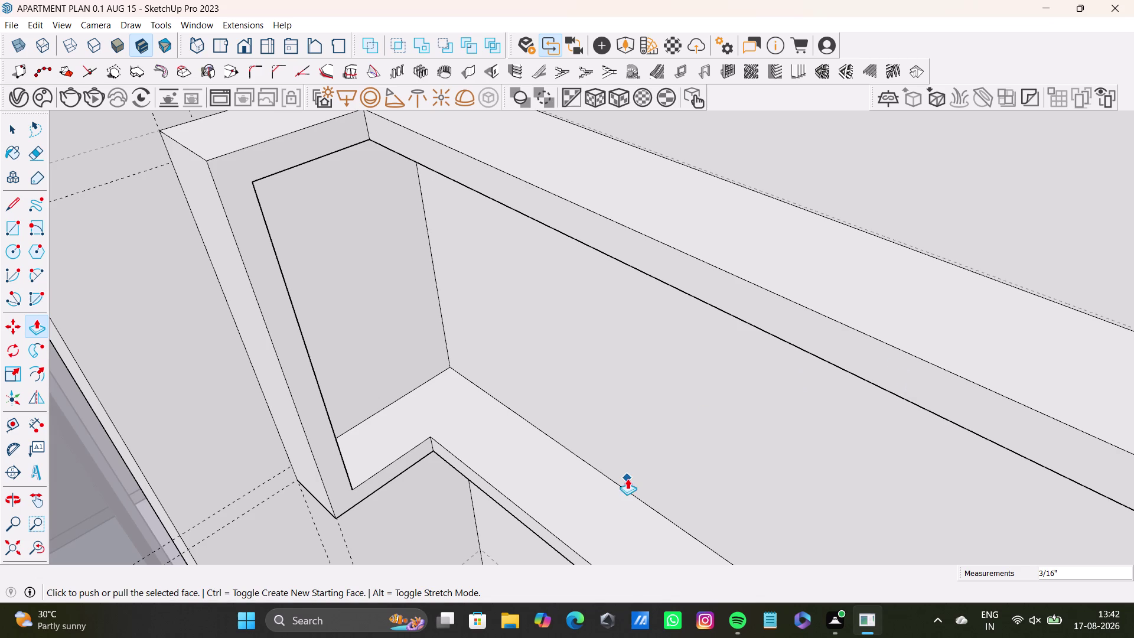
Zoom and orbit around the niche to view it from outside and among surrounding rooms.
scroll(down, 3)
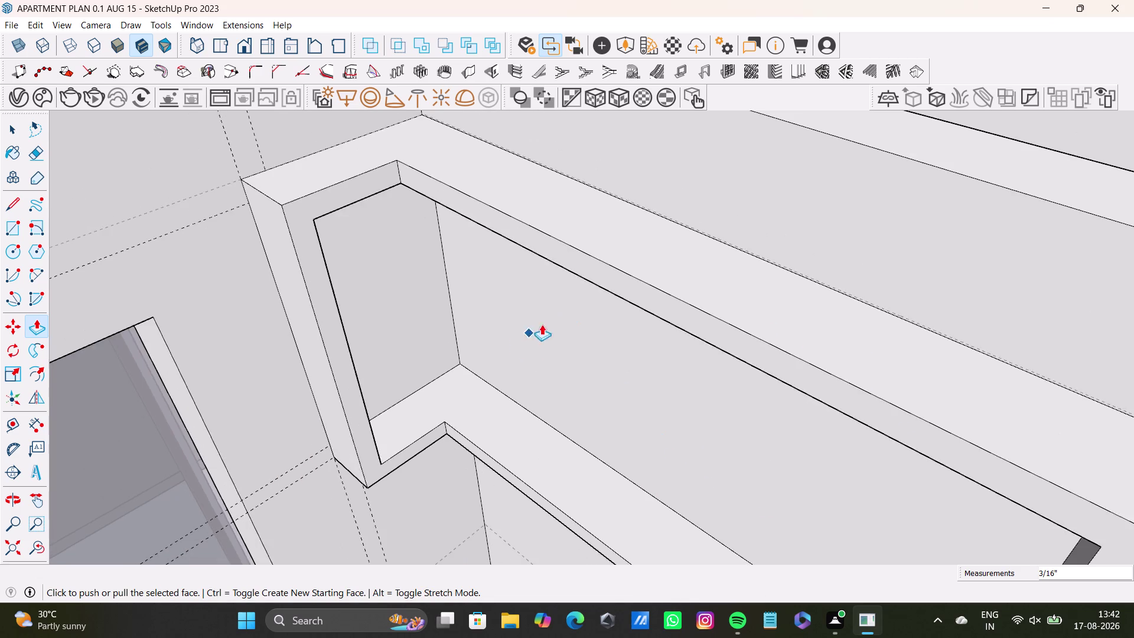
scroll(down, 3)
scroll(down, 3)
scroll(down, 3)
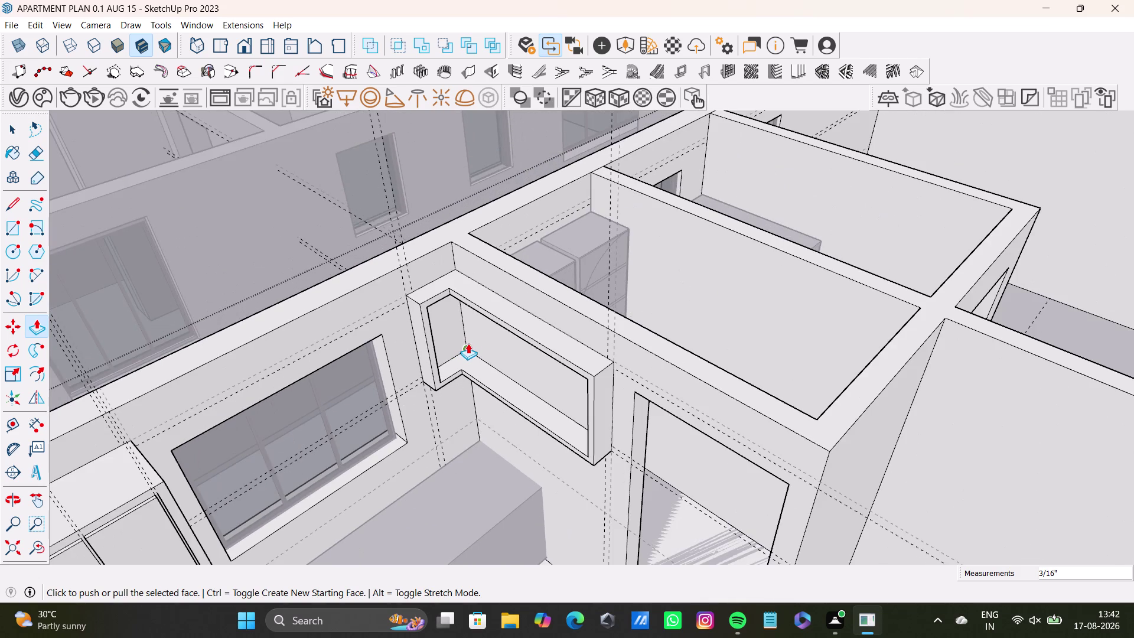
scroll(down, 3)
scroll(up, 3)
scroll(up, 3)
scroll(up, 3)
scroll(up, 3)
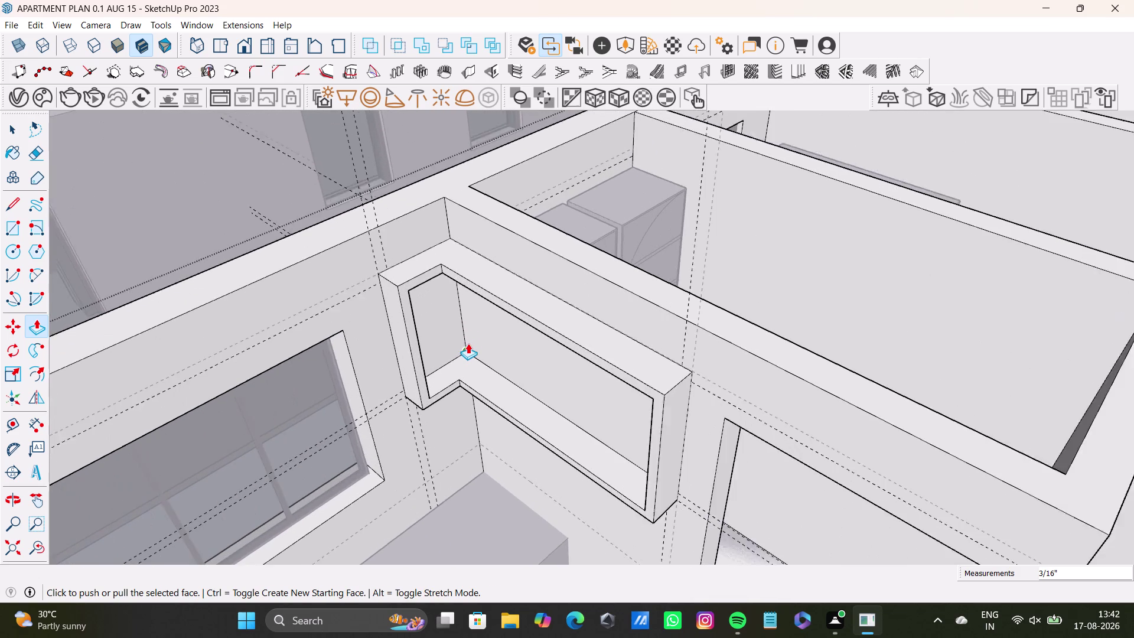
scroll(up, 3)
scroll(up, 3)
scroll(up, 3)
scroll(up, 3)
scroll(up, 3)
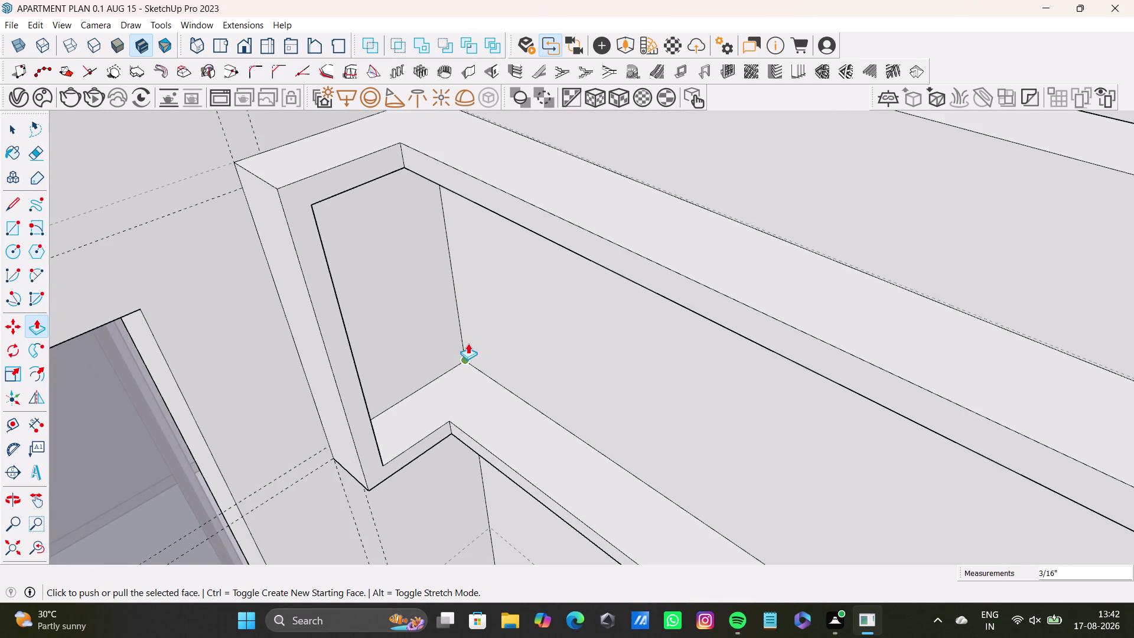
scroll(up, 3)
scroll(up, 3)
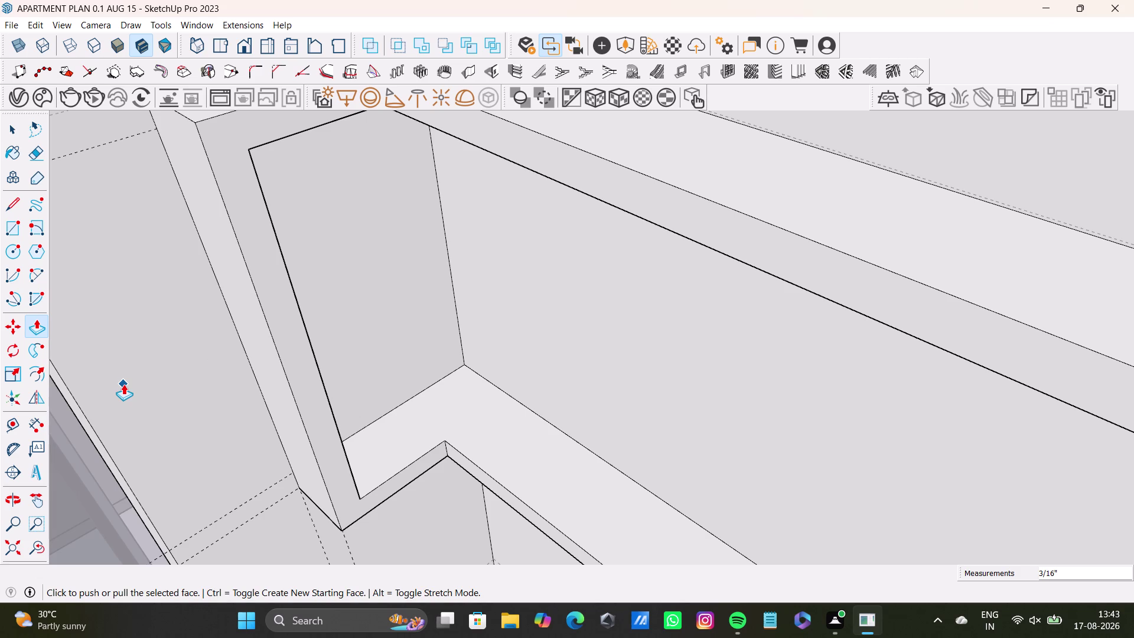
key(space)
scroll(down, 3)
middle_drag(489, 418, 560, 388)
middle_drag(559, 386, 404, 451)
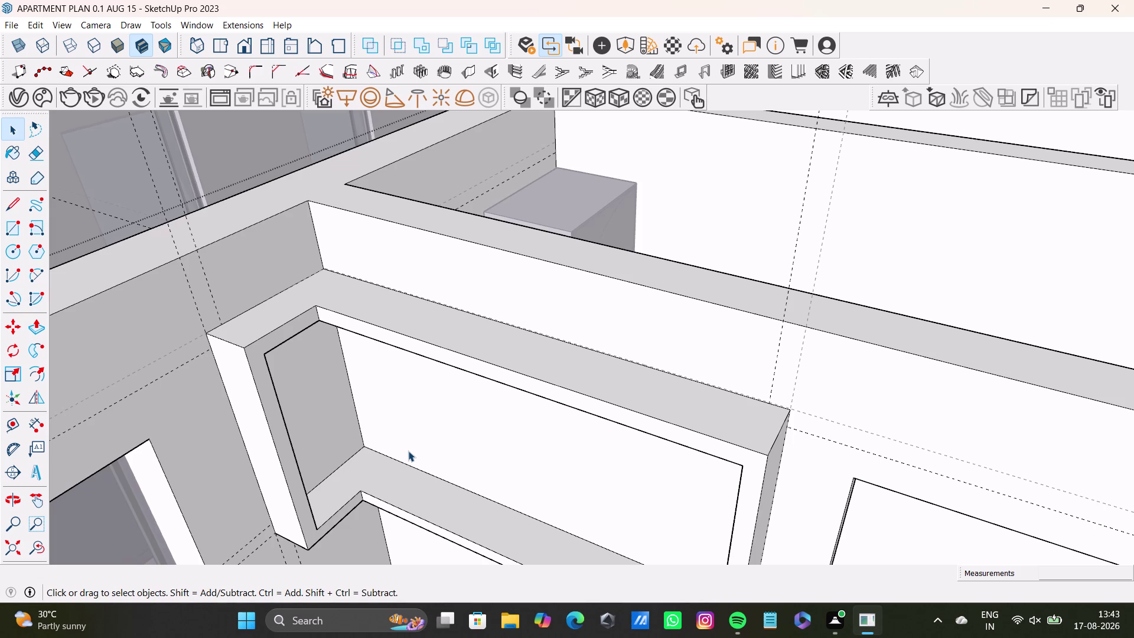
key(space)
scroll(down, 3)
middle_drag(344, 438, 294, 433)
scroll(down, 3)
key(space)
scroll(down, 3)
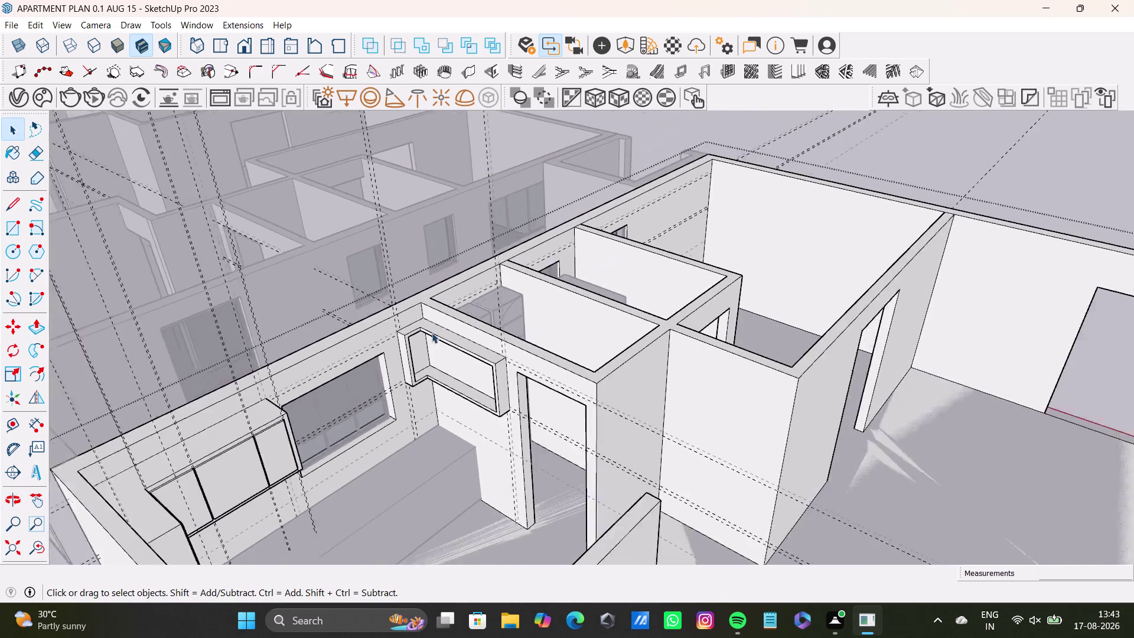
scroll(down, 3)
click(822, 180)
scroll(up, 3)
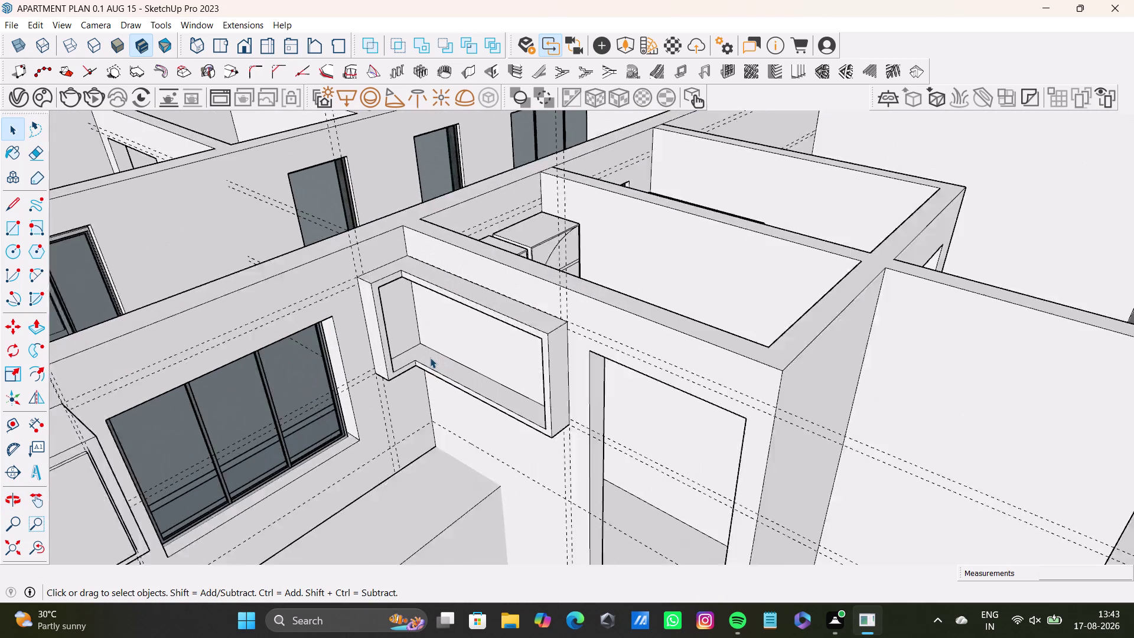
scroll(up, 3)
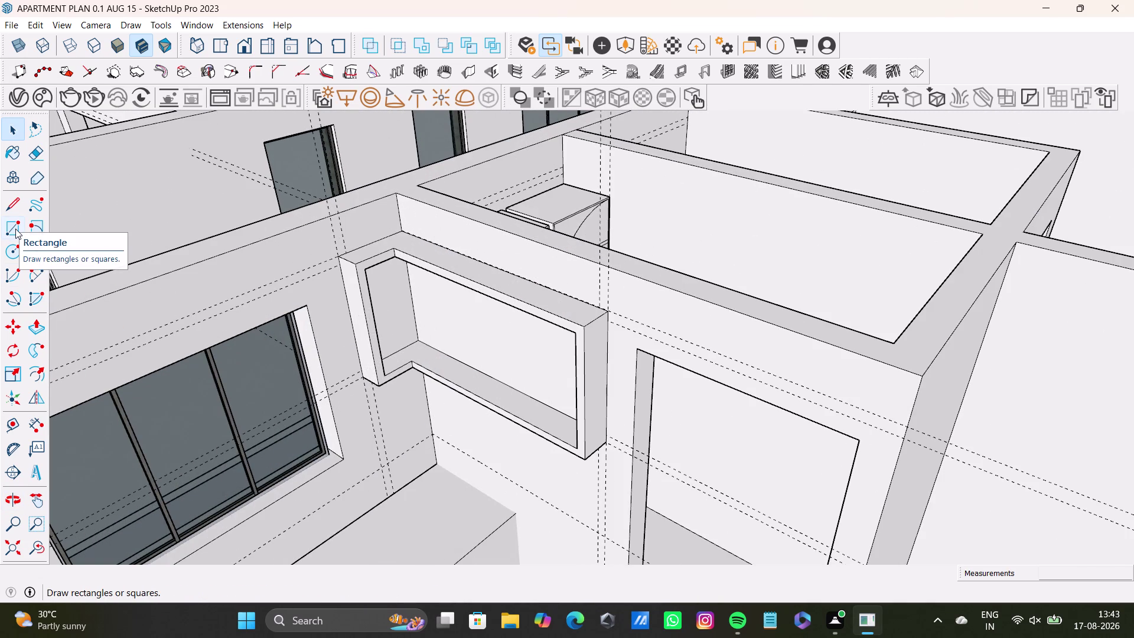
Draw a rectangle over the niche's inner side face, corner to corner.
click(15, 228)
scroll(up, 3)
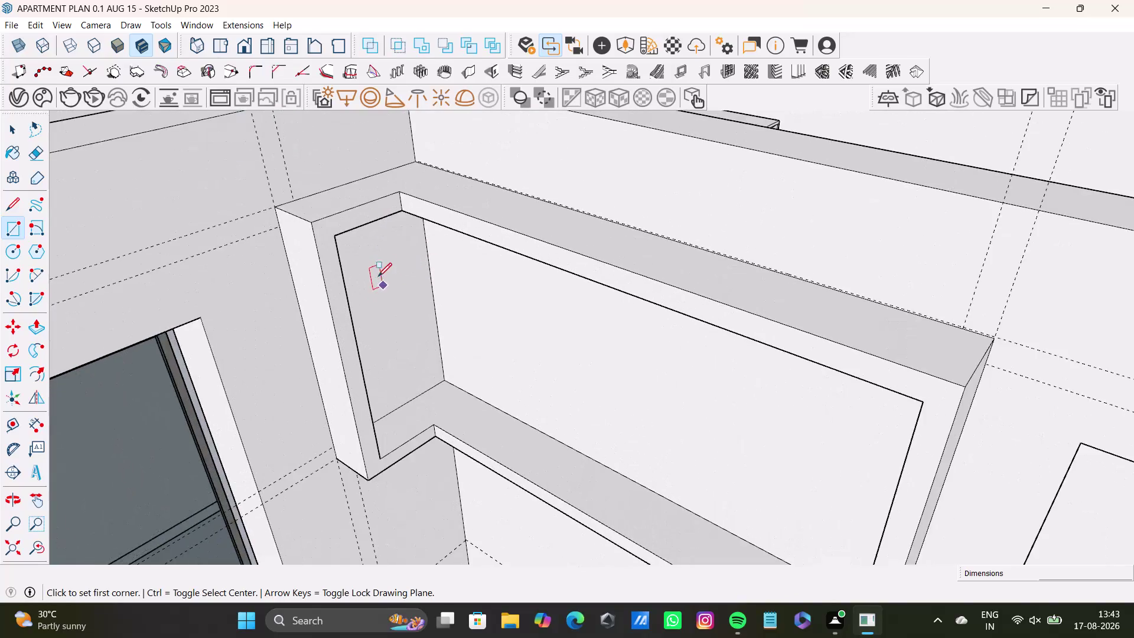
scroll(up, 3)
click(330, 231)
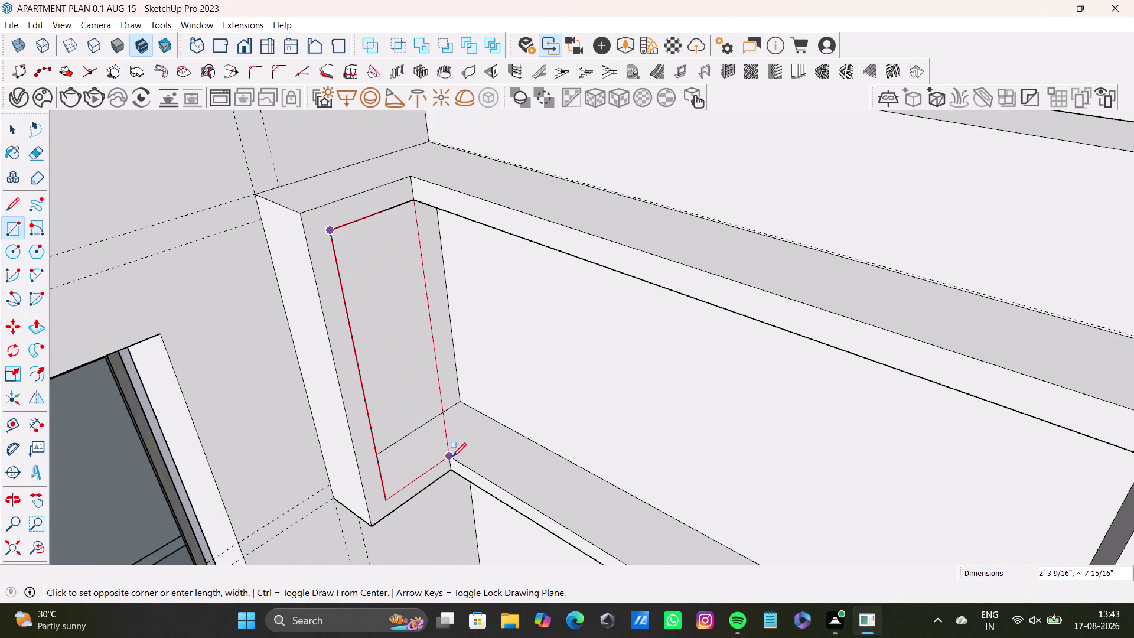
click(453, 457)
Draw a rectangle across the niche's back face to its bottom corner.
middle_drag(450, 474, 511, 489)
middle_drag(535, 448, 382, 421)
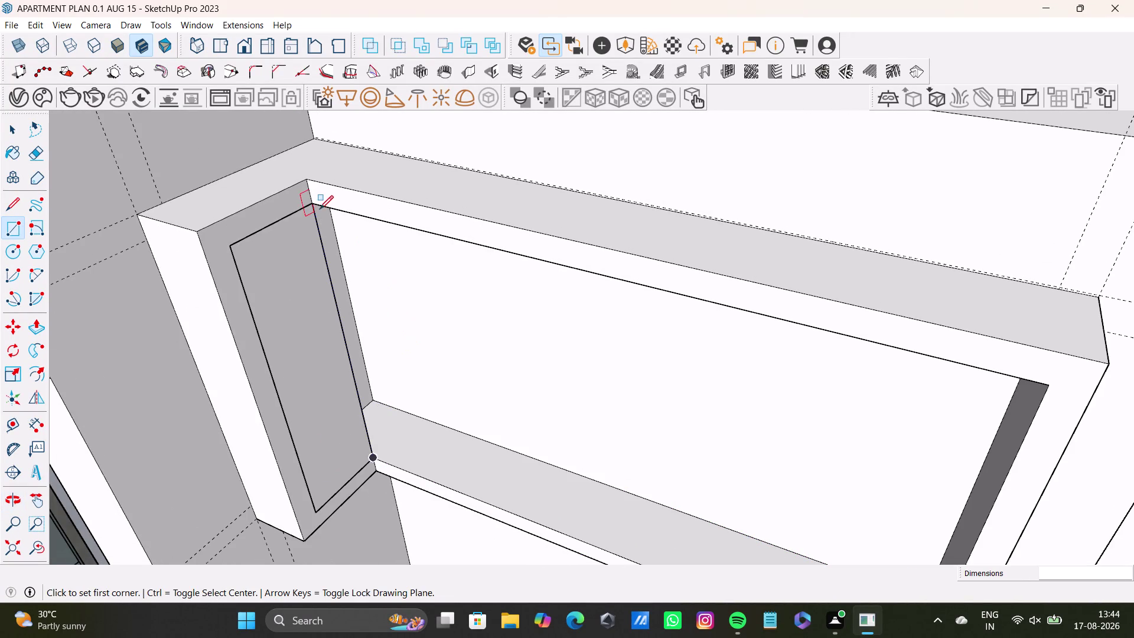
drag(312, 206, 322, 216)
scroll(down, 3)
middle_drag(718, 491, 629, 395)
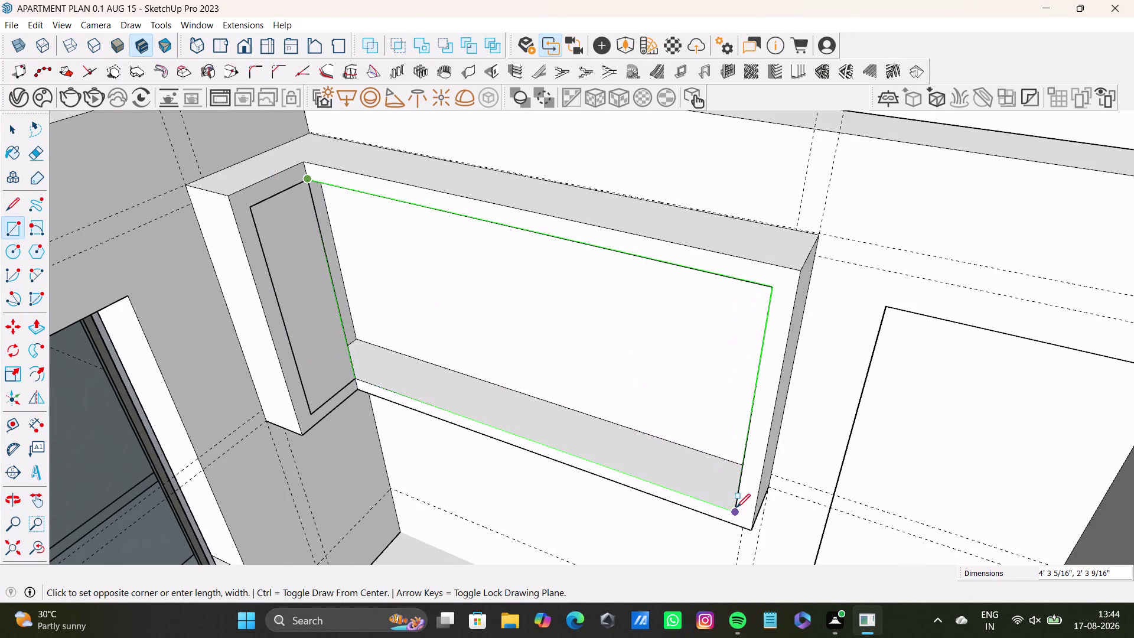
click(736, 507)
key(space)
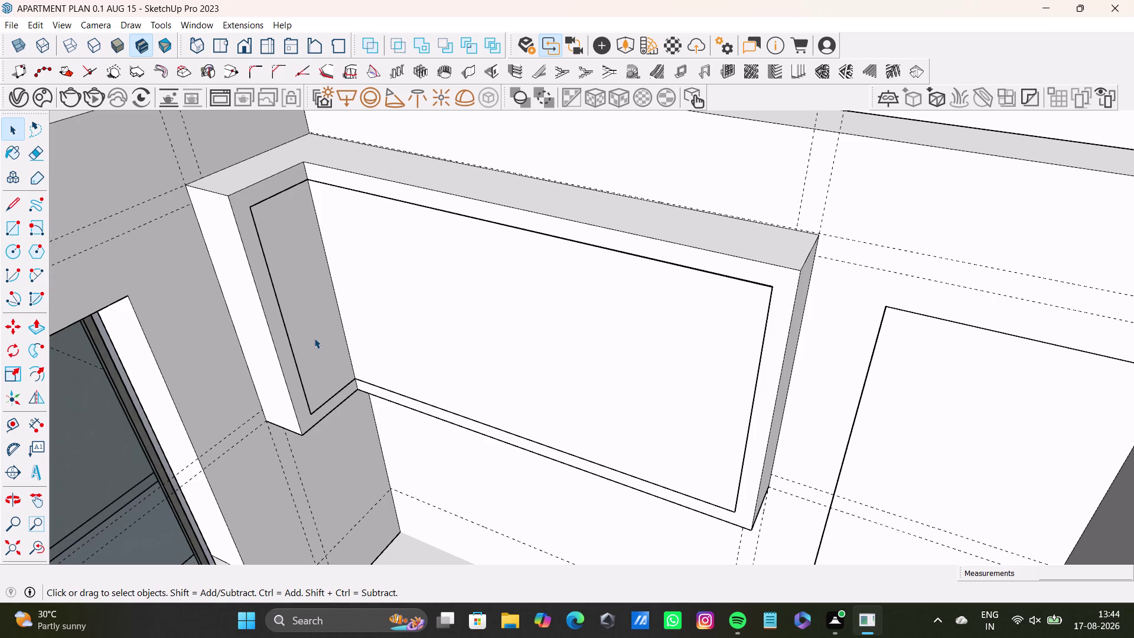
key(space)
scroll(up, 3)
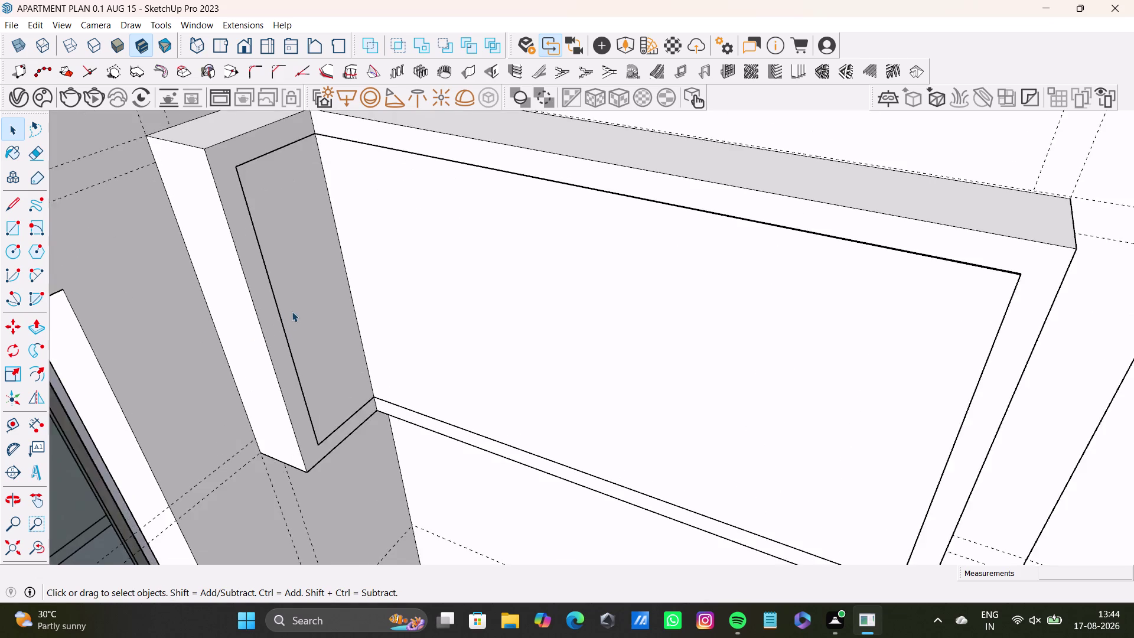
scroll(up, 3)
click(444, 461)
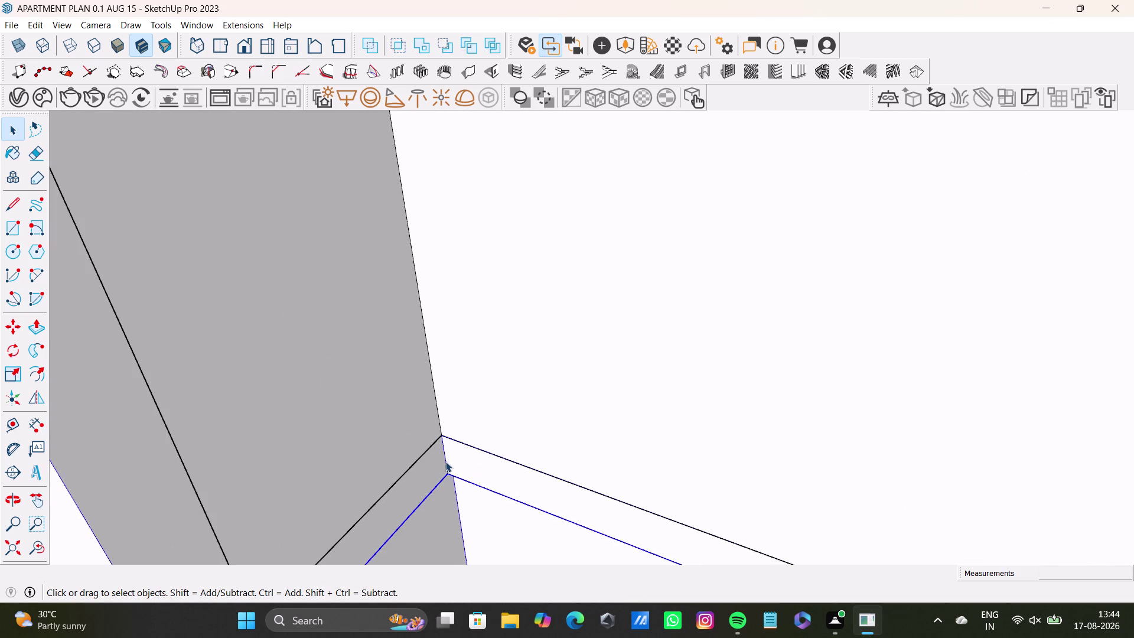
click(447, 463)
scroll(down, 3)
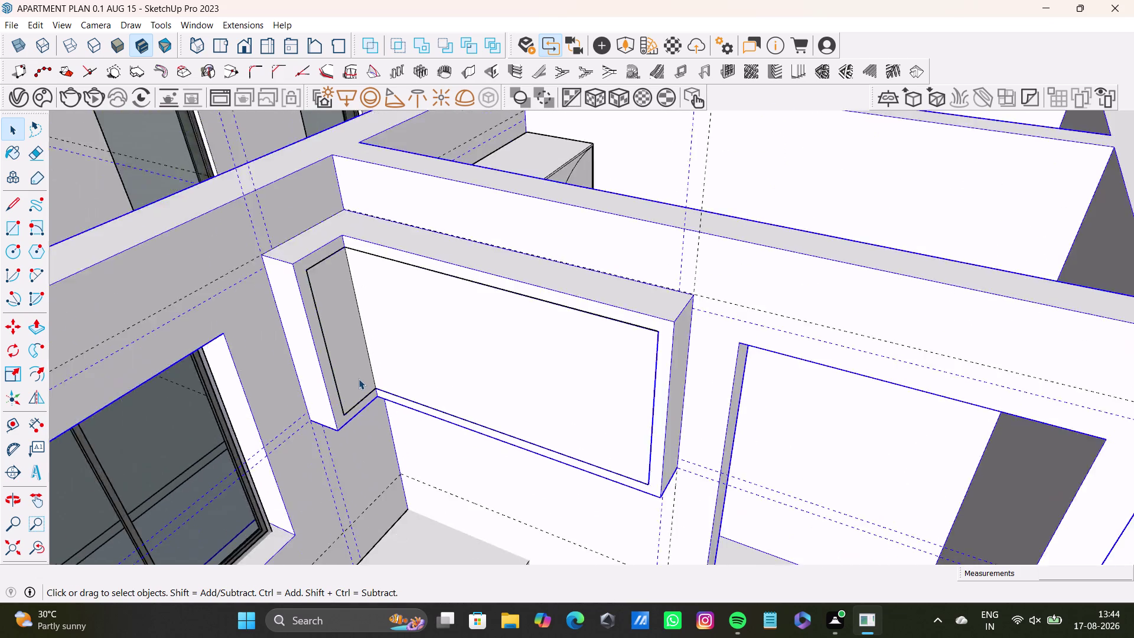
scroll(down, 3)
scroll(up, 3)
scroll(down, 3)
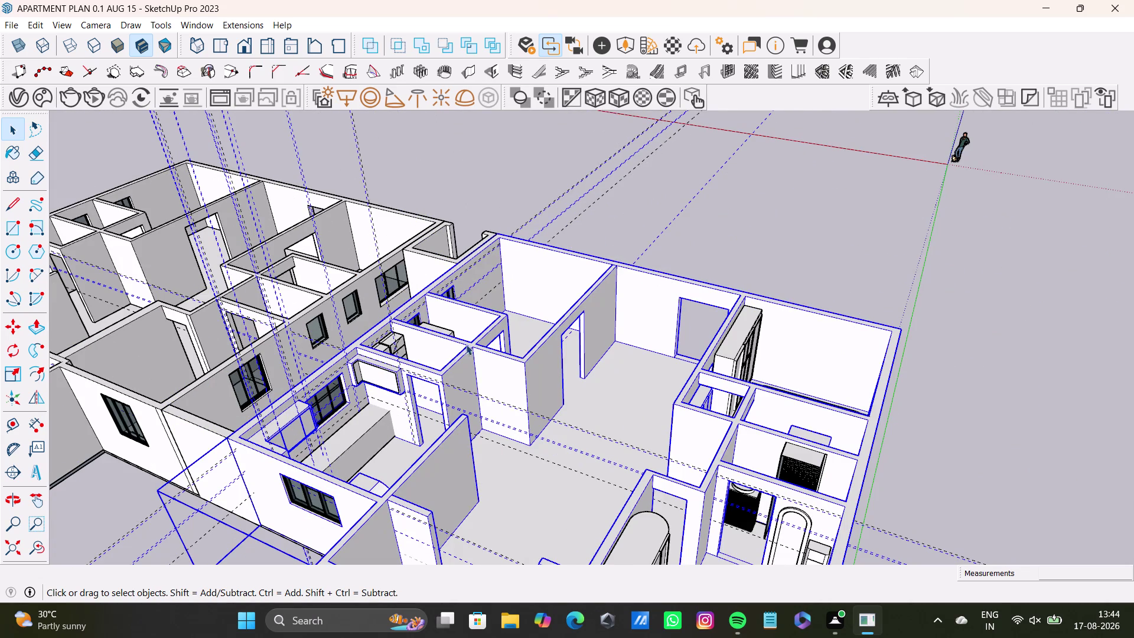
scroll(up, 3)
key(space)
click(871, 151)
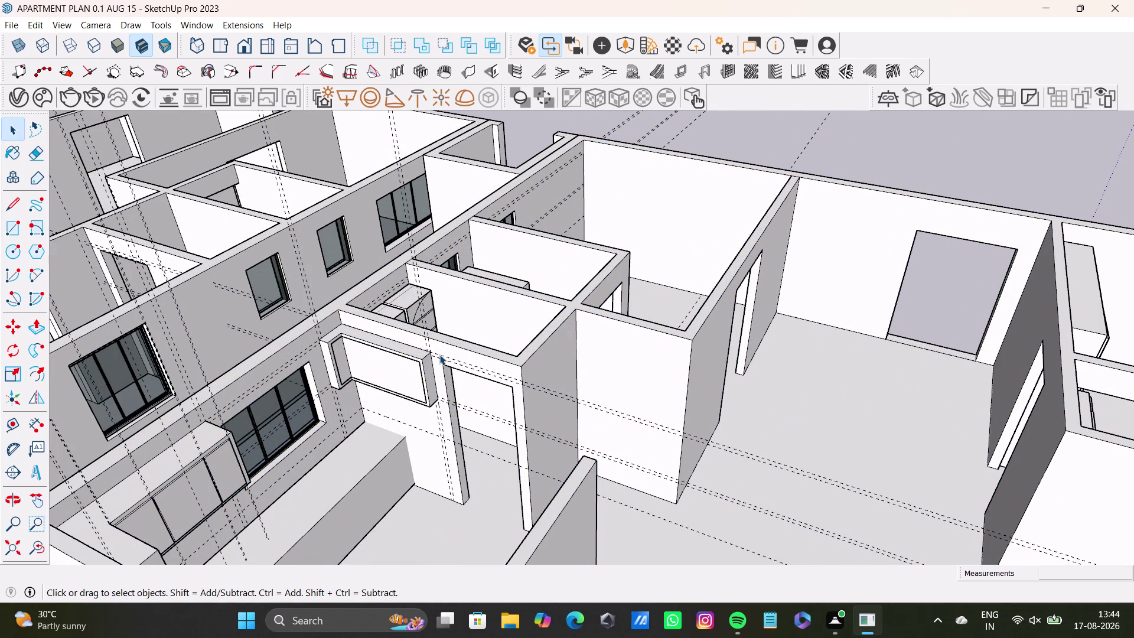
triple_click(415, 365)
click(416, 364)
double_click(420, 374)
triple_click(425, 377)
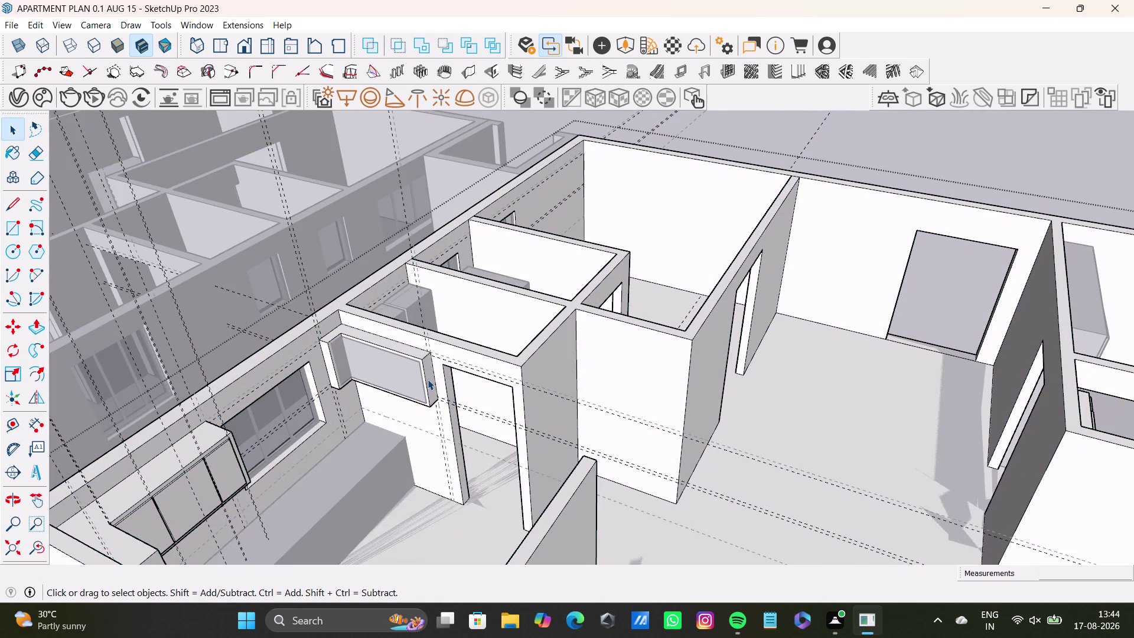
double_click(427, 379)
click(391, 377)
click(395, 374)
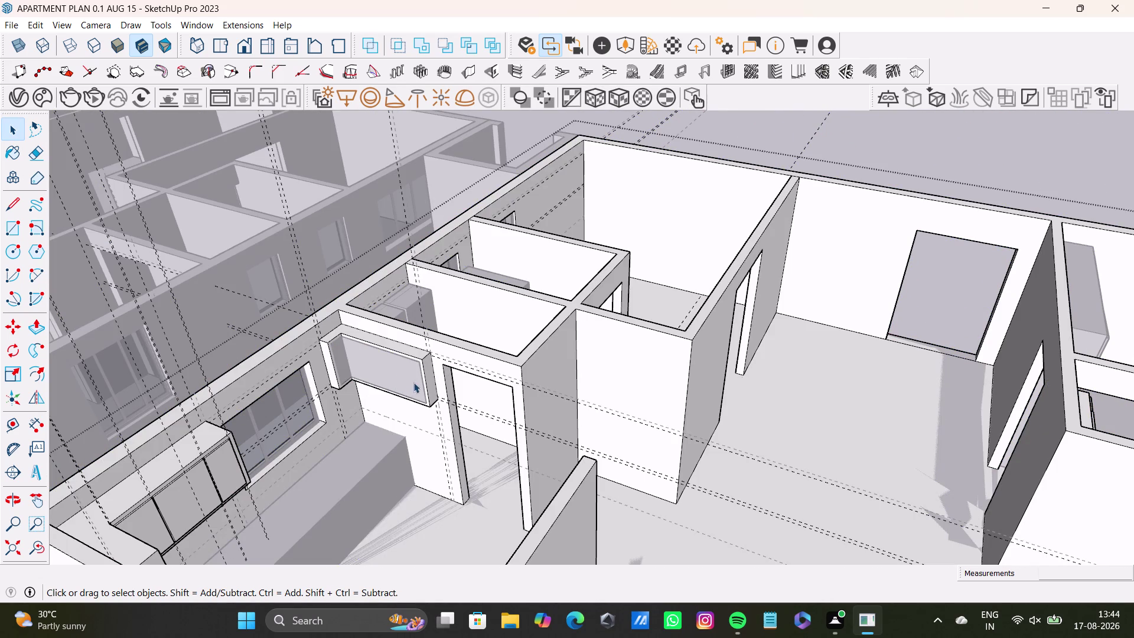
click(881, 138)
key(ctrl+z)
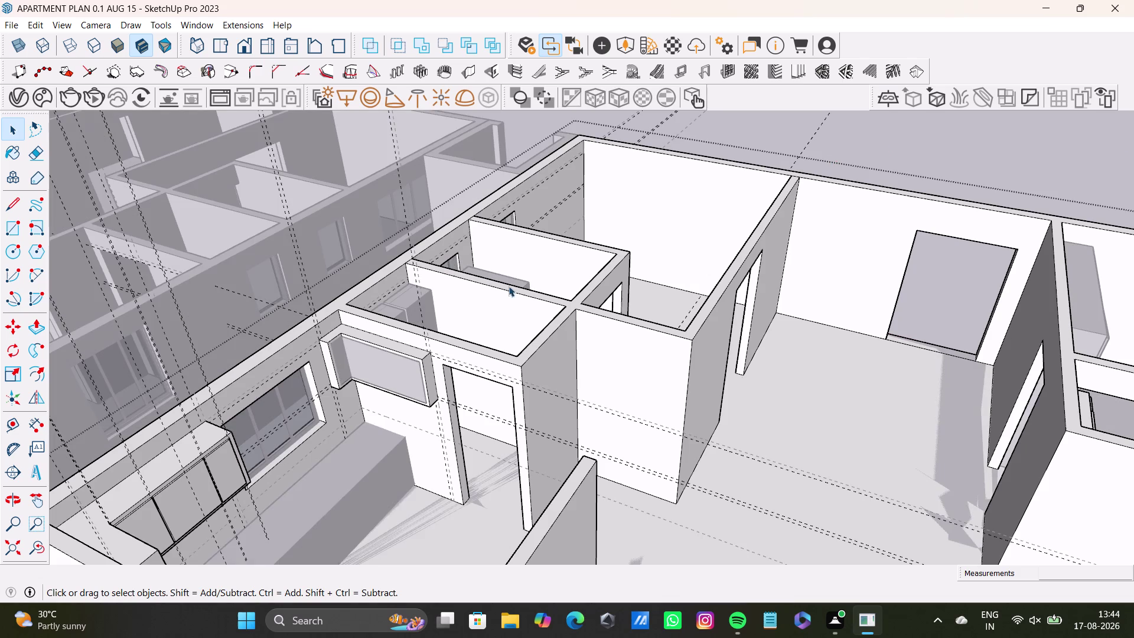
key(ctrl+z)
key(ctrl+z)
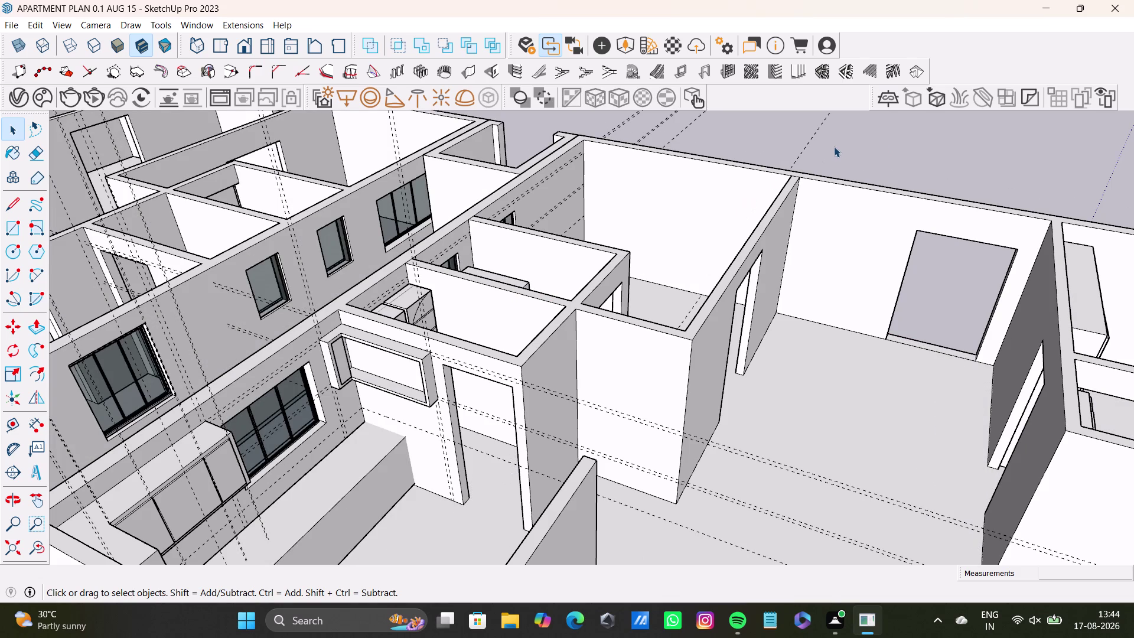
triple_click(834, 147)
triple_click(454, 371)
click(458, 370)
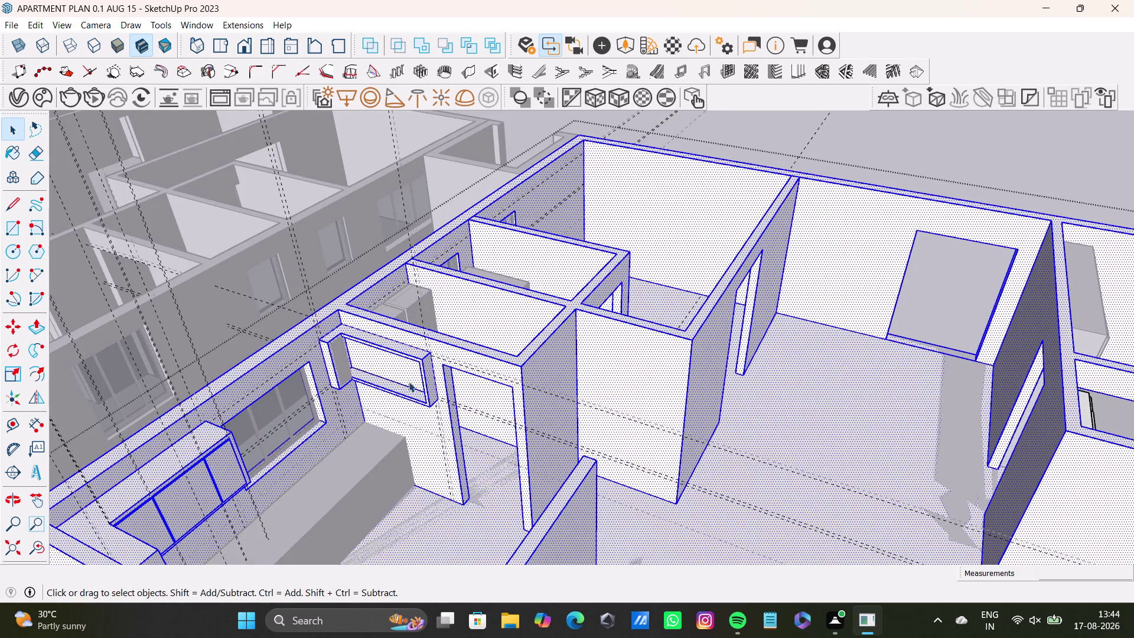
scroll(up, 3)
scroll(down, 3)
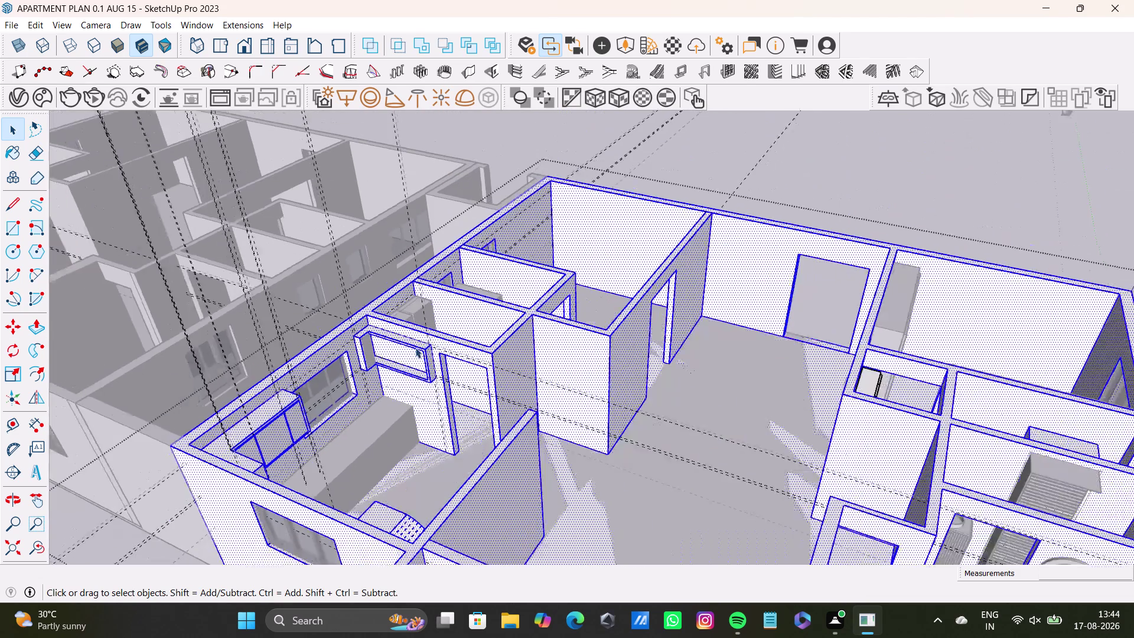
key(space)
double_click(813, 196)
key(ctrl+z)
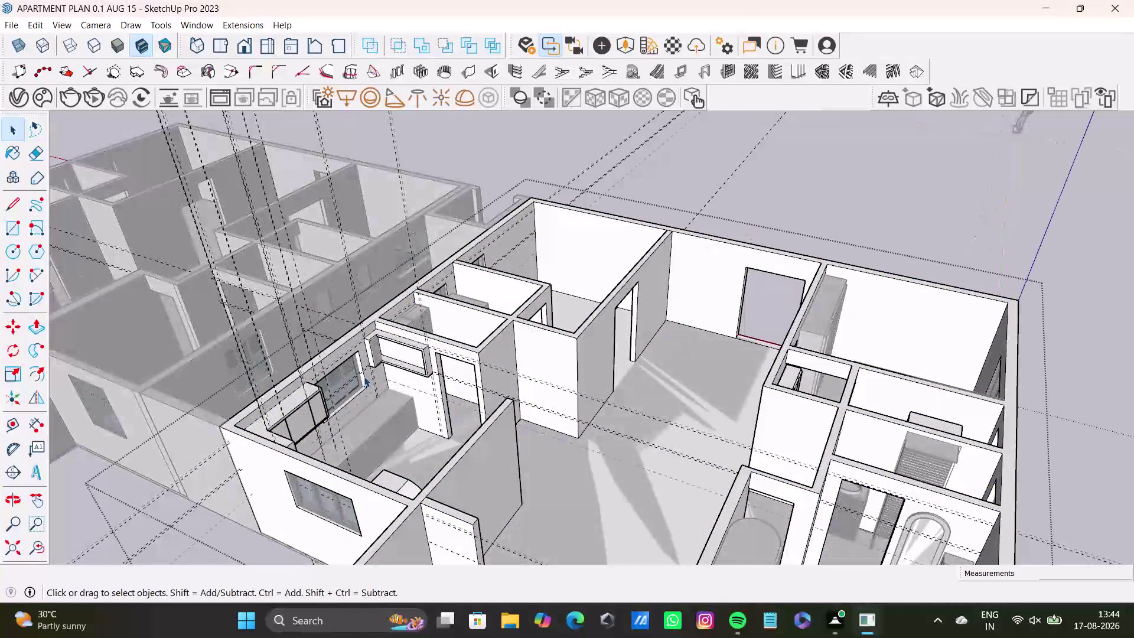
key(ctrl+z)
key(ctrl+z)
click(733, 208)
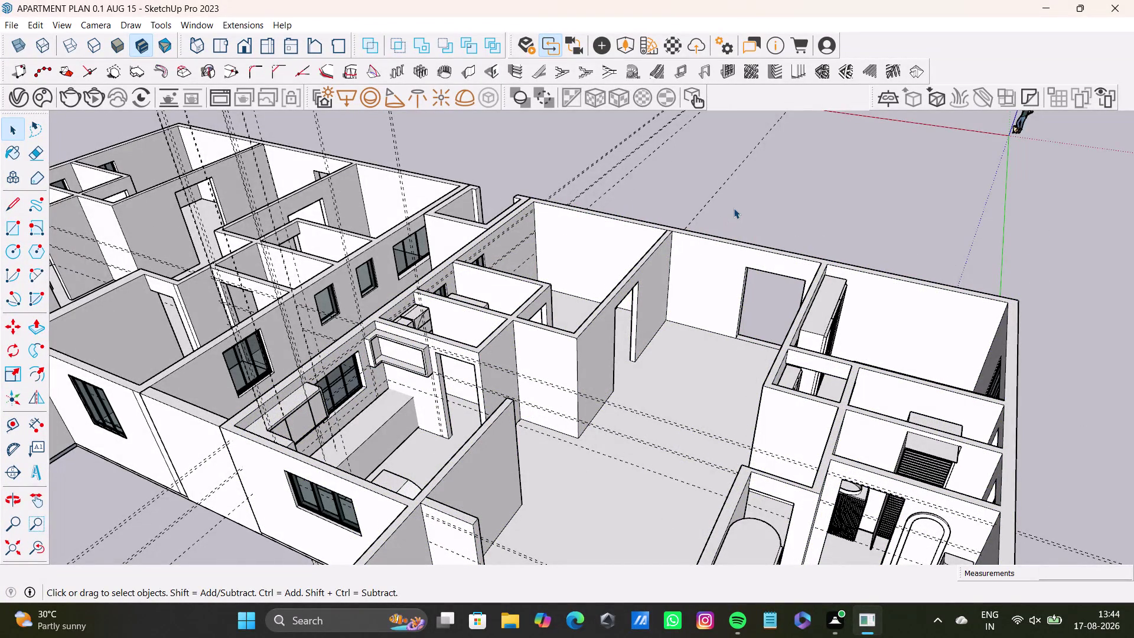
triple_click(687, 261)
scroll(up, 3)
middle_drag(399, 329, 402, 328)
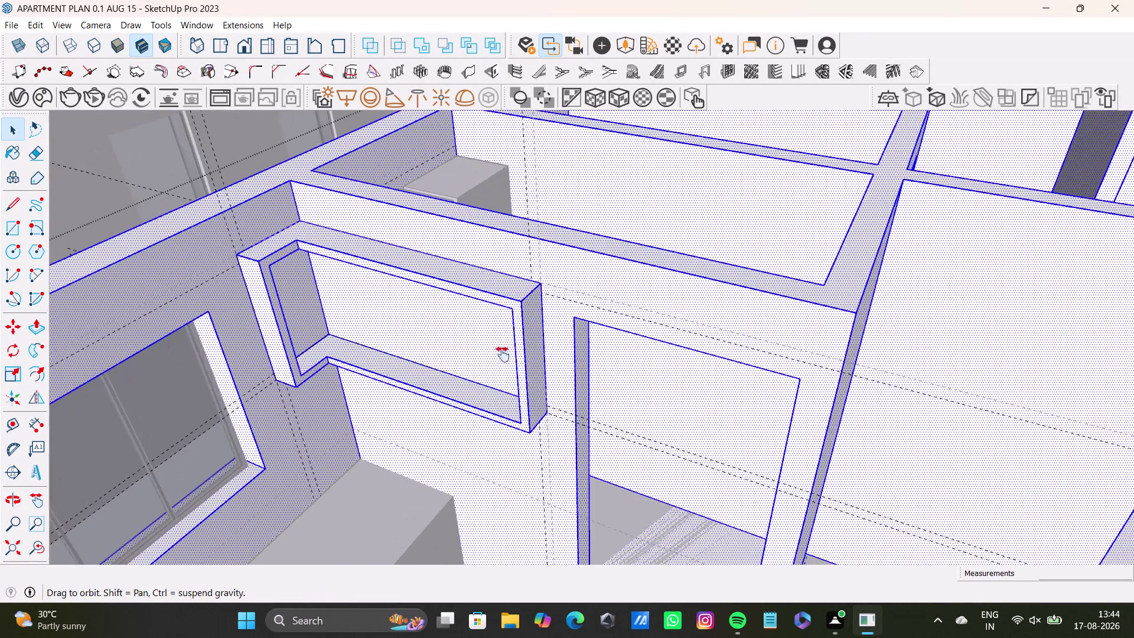
middle_drag(402, 329, 601, 410)
middle_drag(605, 427, 476, 444)
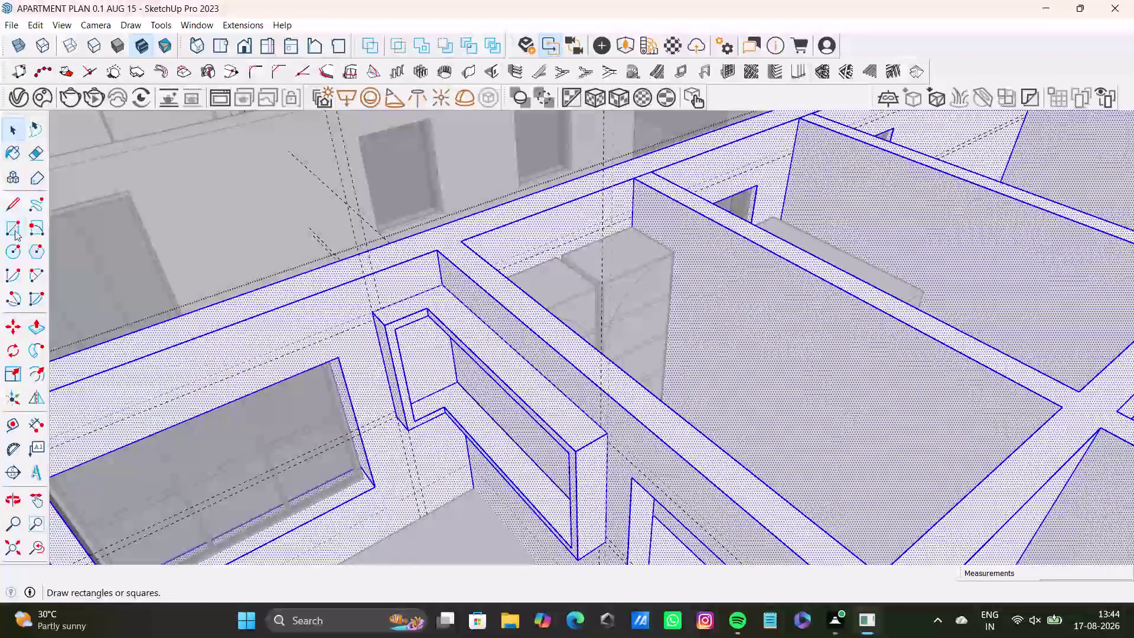
Draw another rectangle on the niche and orbit to face its back face.
click(15, 230)
scroll(up, 3)
middle_drag(425, 371, 422, 301)
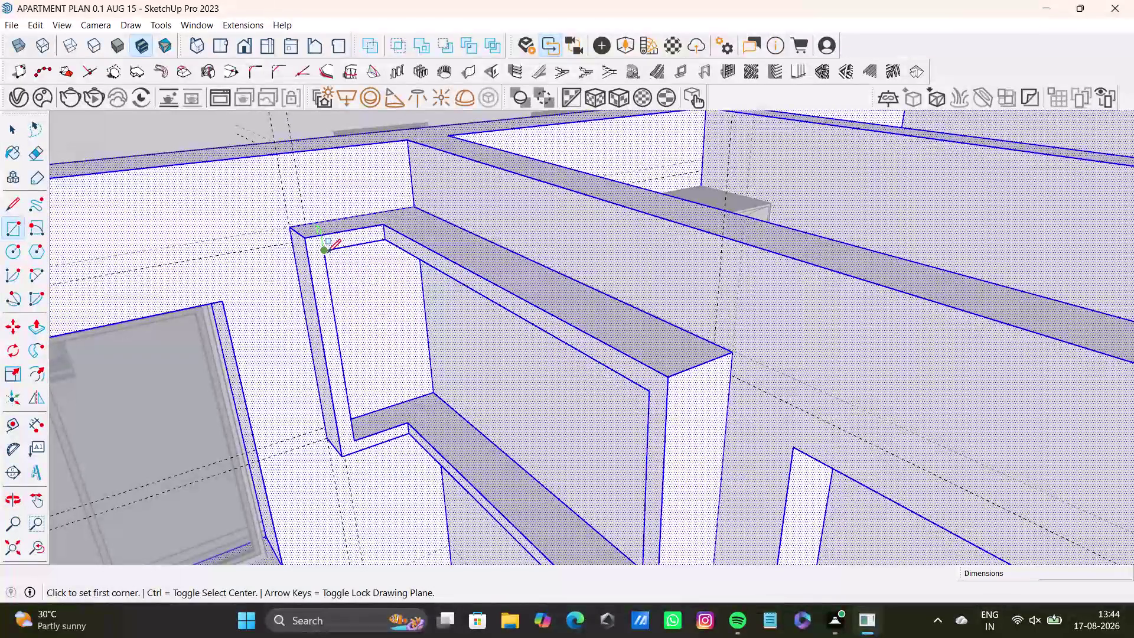
click(327, 252)
click(405, 423)
middle_drag(444, 444, 587, 464)
middle_drag(585, 448, 510, 383)
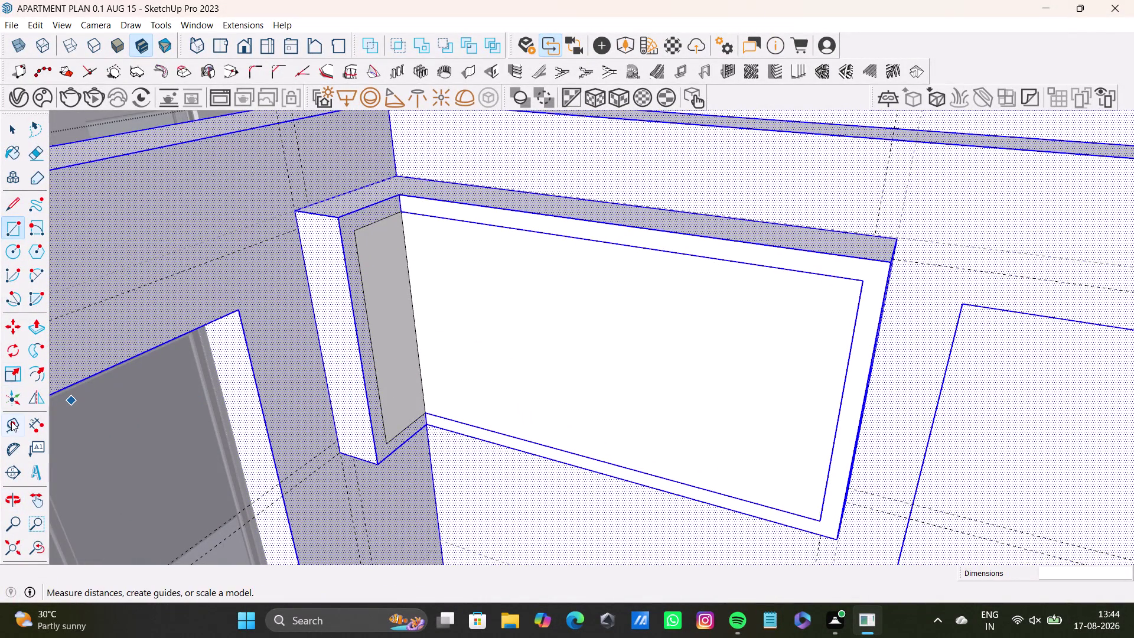
Place a guide line 0.5" from the niche's left inner edge.
click(12, 424)
scroll(up, 3)
click(408, 320)
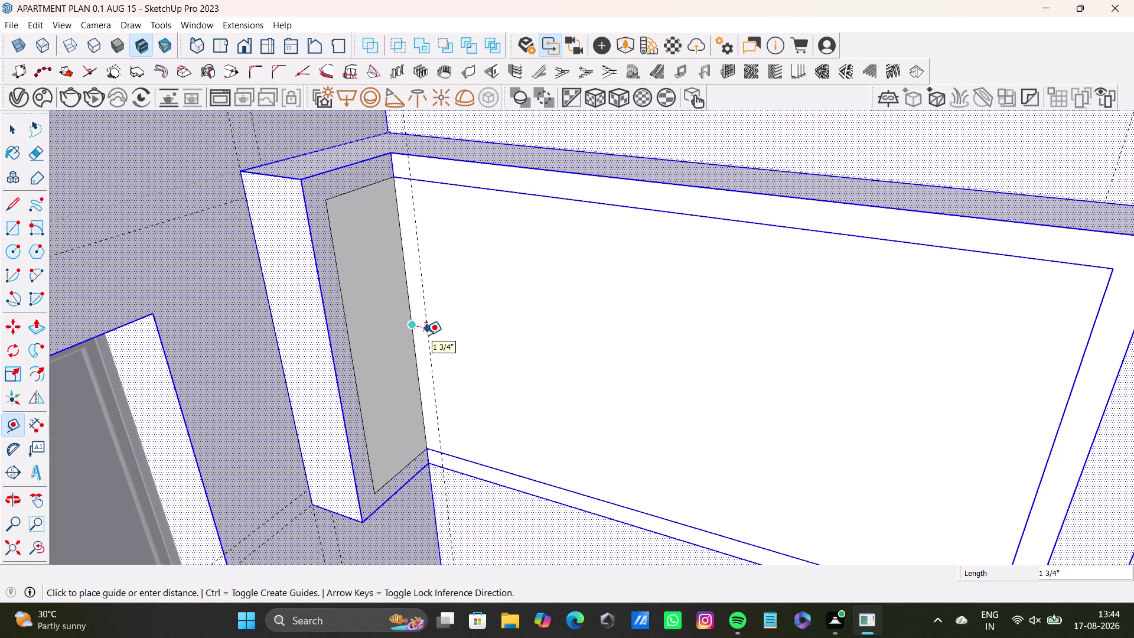
key(3)
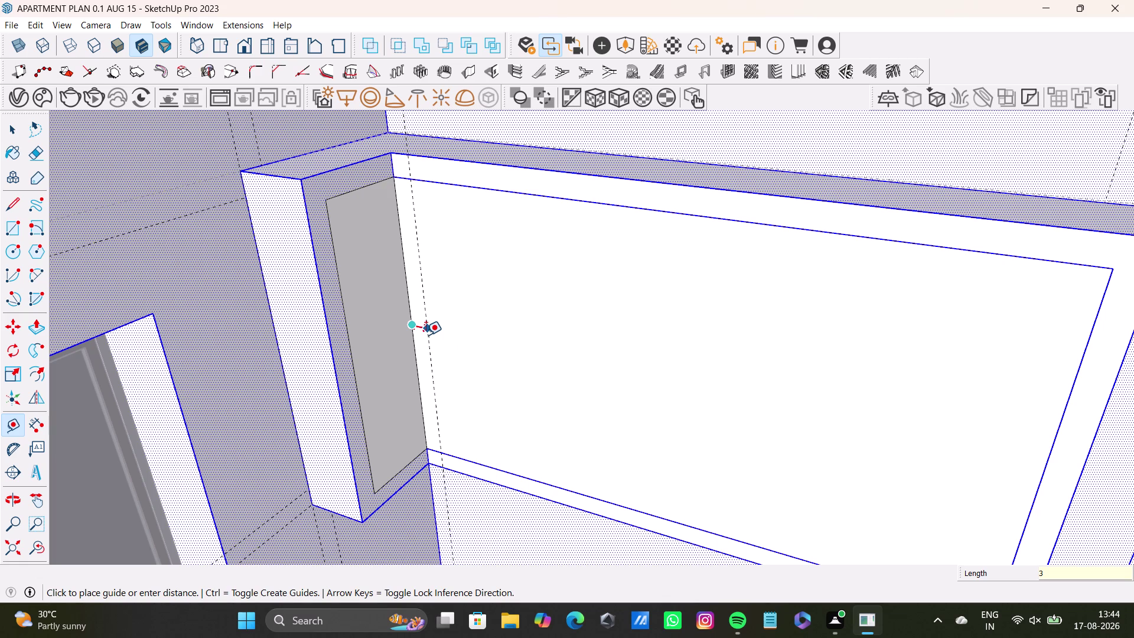
key(shift+quotedbl)
key(BackSpace)
key(BackSpace)
key(0)
text(.5)
key(shift+quotedbl)
key(Return)
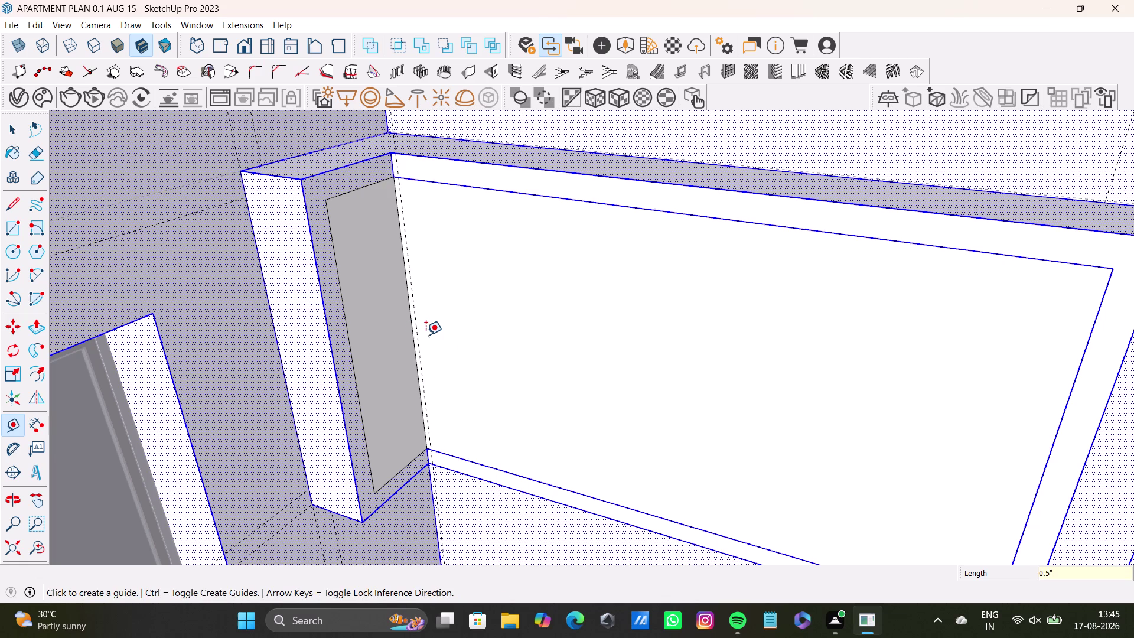
Offset a second guide 0.5" from the first guide.
scroll(up, 3)
middle_drag(411, 339, 347, 365)
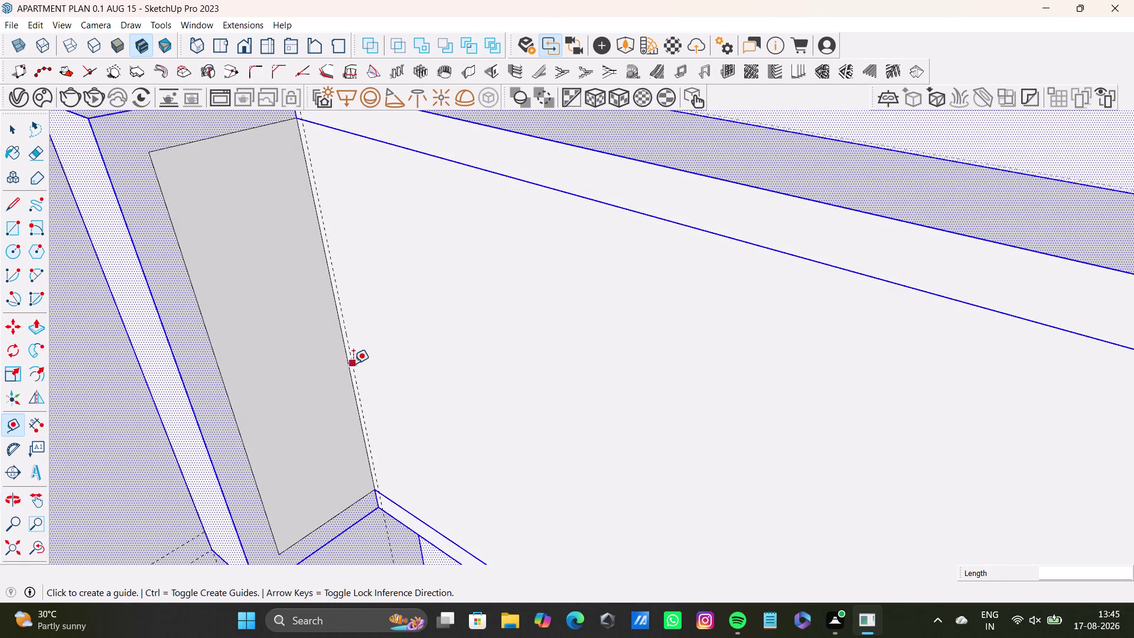
click(347, 373)
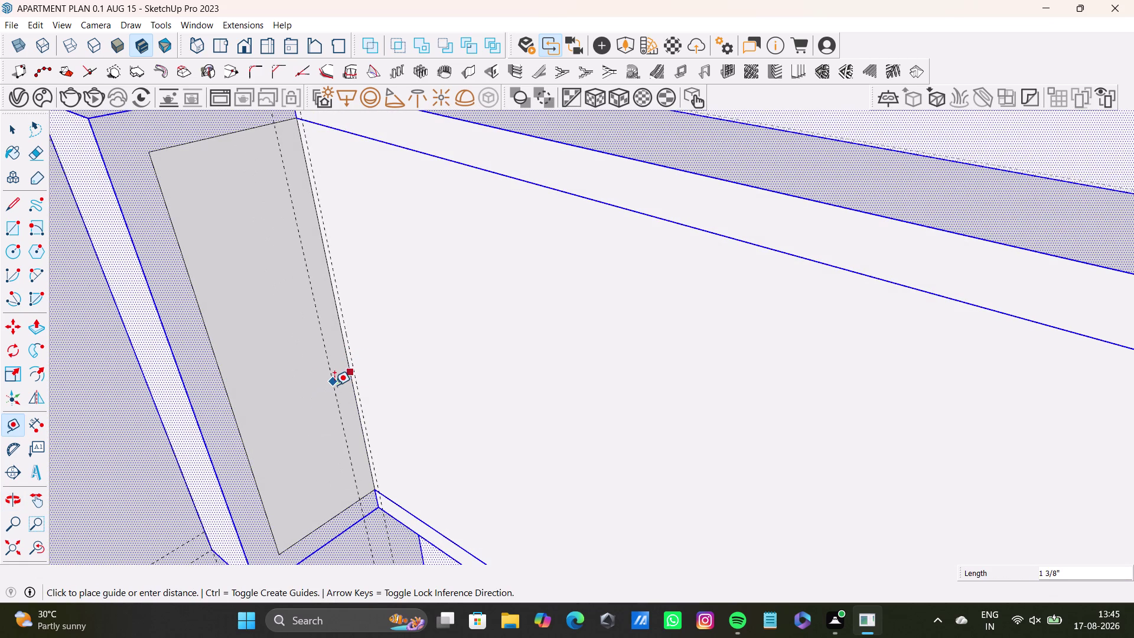
text(0.5)
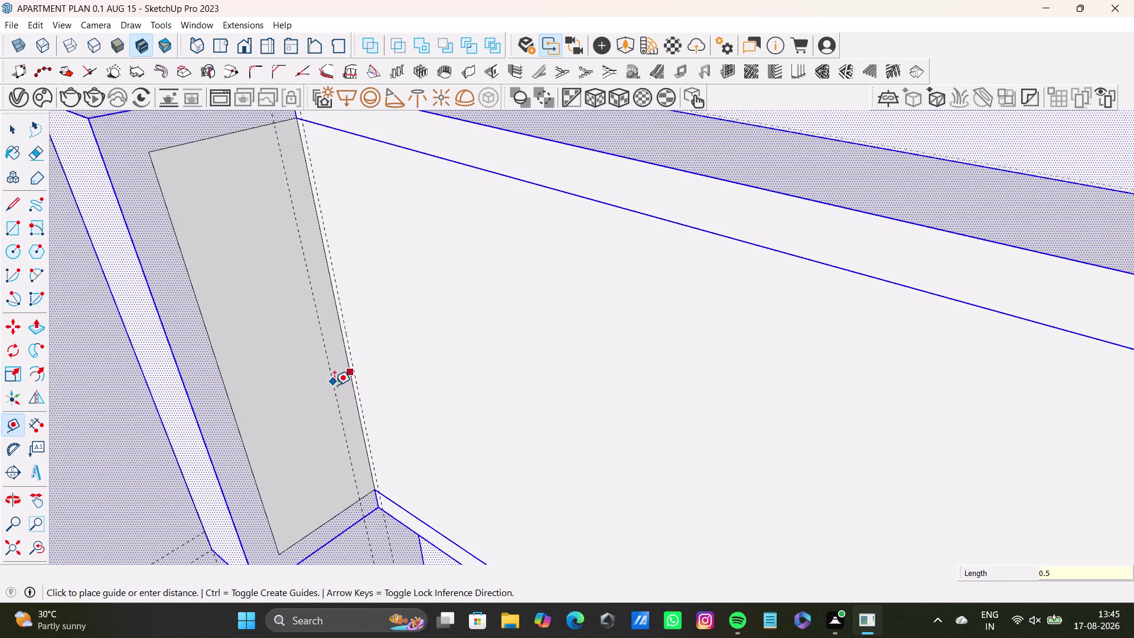
key(shift+quotedbl)
key(Return)
scroll(down, 3)
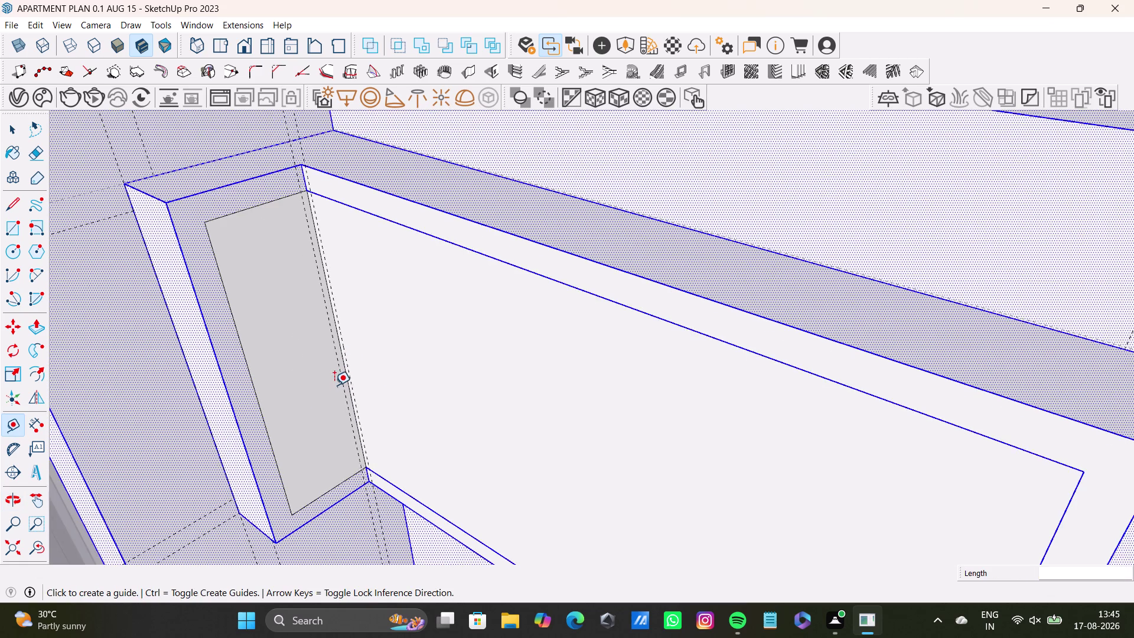
middle_drag(336, 415, 366, 392)
scroll(up, 3)
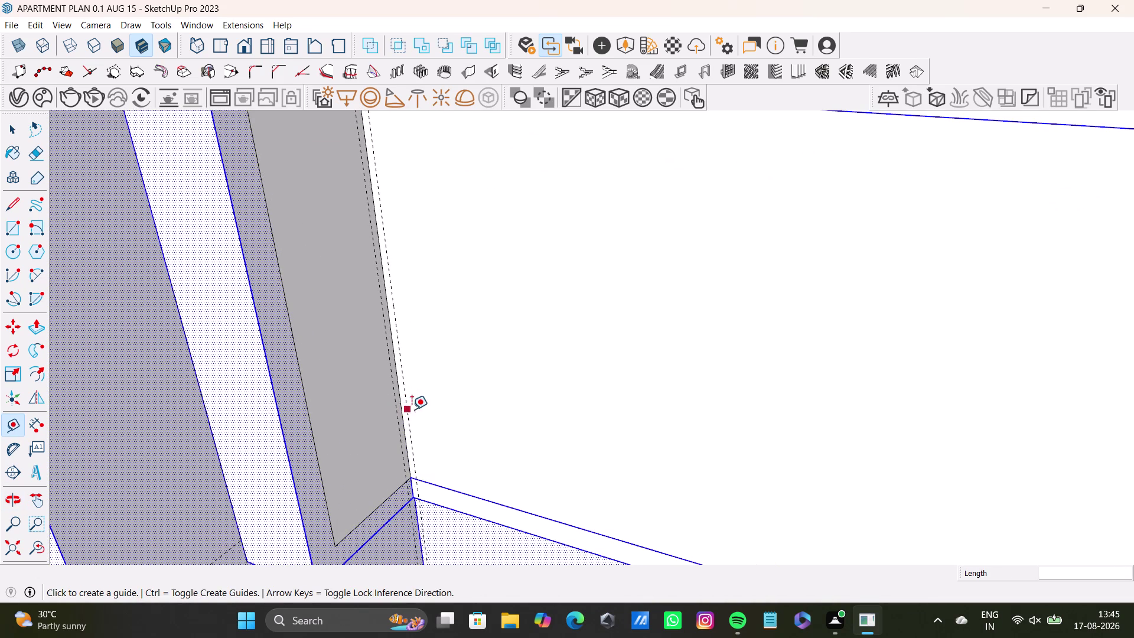
Place a vertical guide near the centre of the niche's back face.
click(402, 411)
scroll(down, 3)
middle_drag(680, 438, 542, 443)
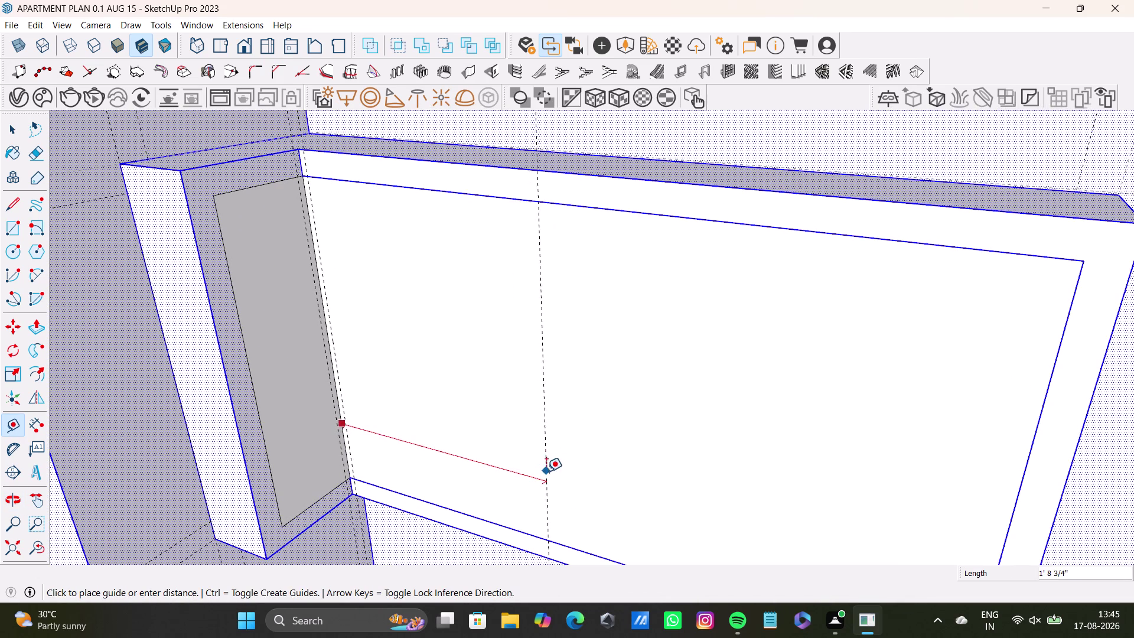
middle_drag(798, 488, 707, 404)
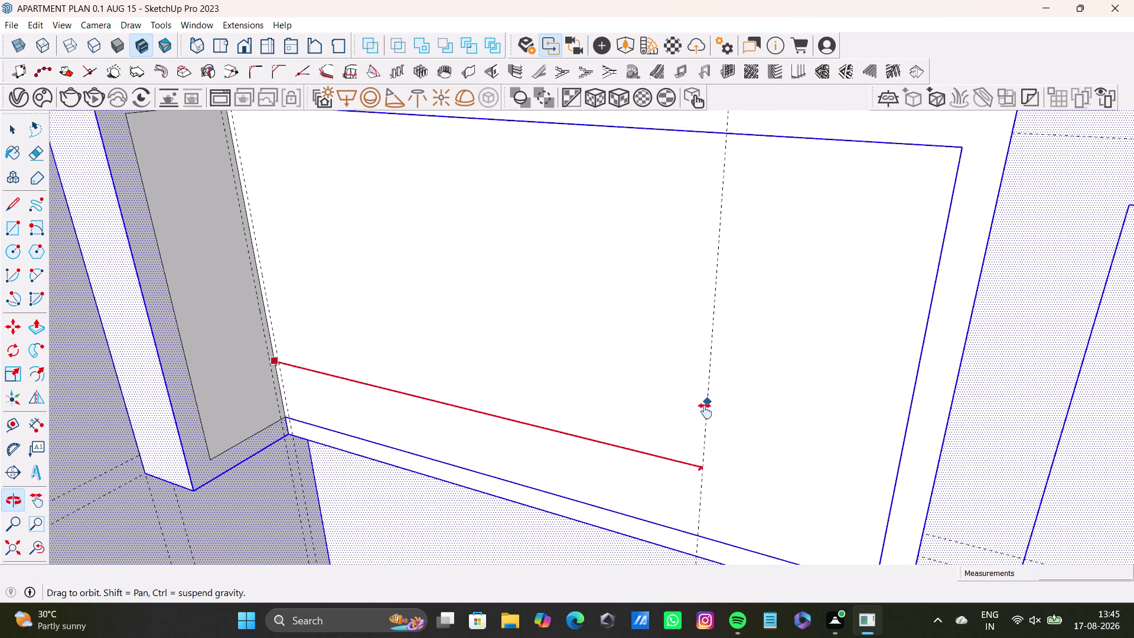
middle_drag(706, 404, 699, 434)
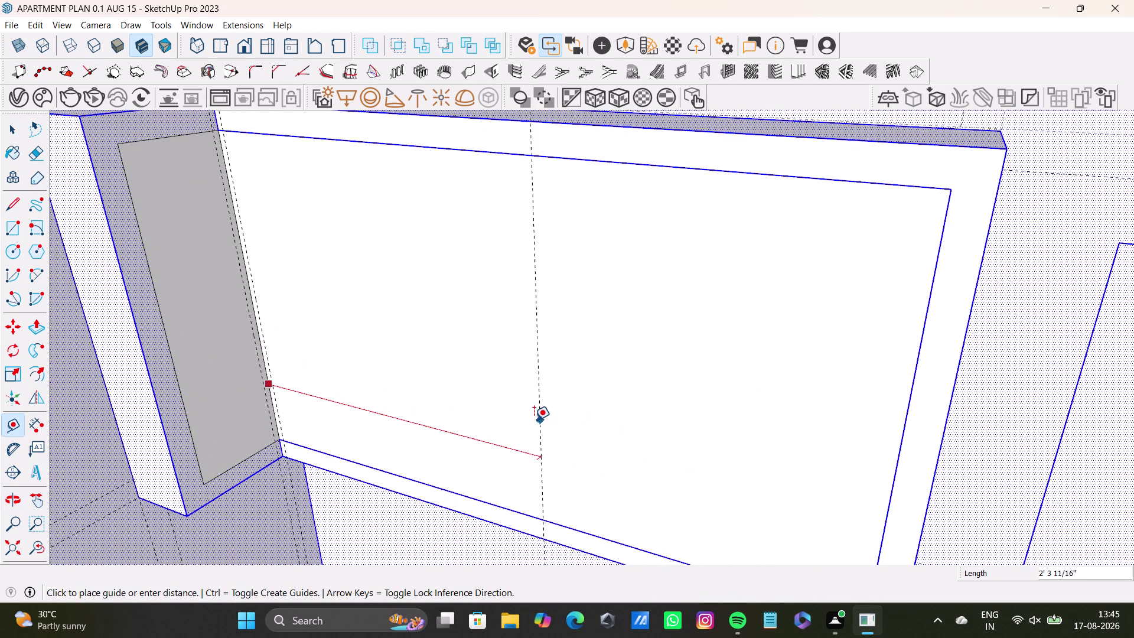
click(567, 426)
Add a guide 0.5" beside the middle guide.
middle_drag(524, 449, 588, 466)
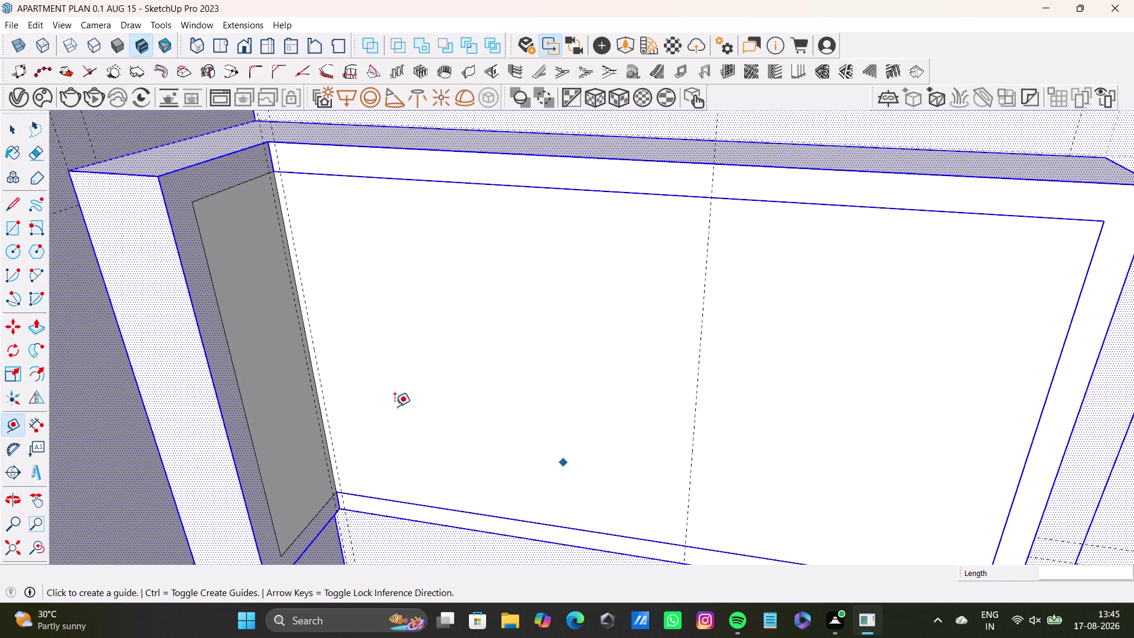
drag(697, 383, 686, 384)
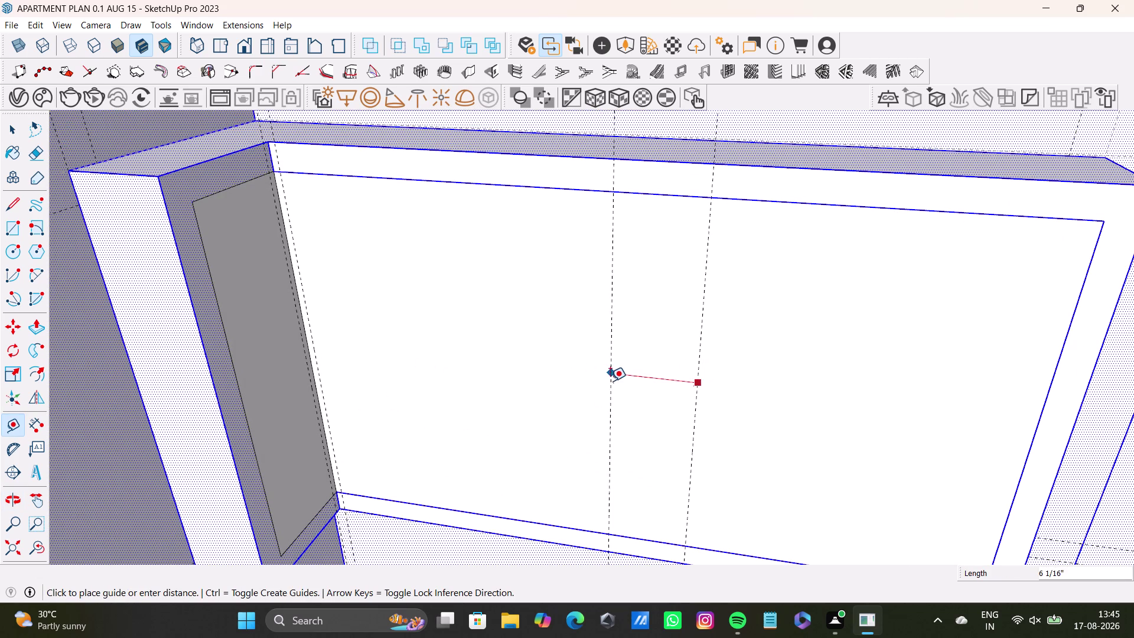
scroll(down, 3)
middle_drag(592, 447, 524, 458)
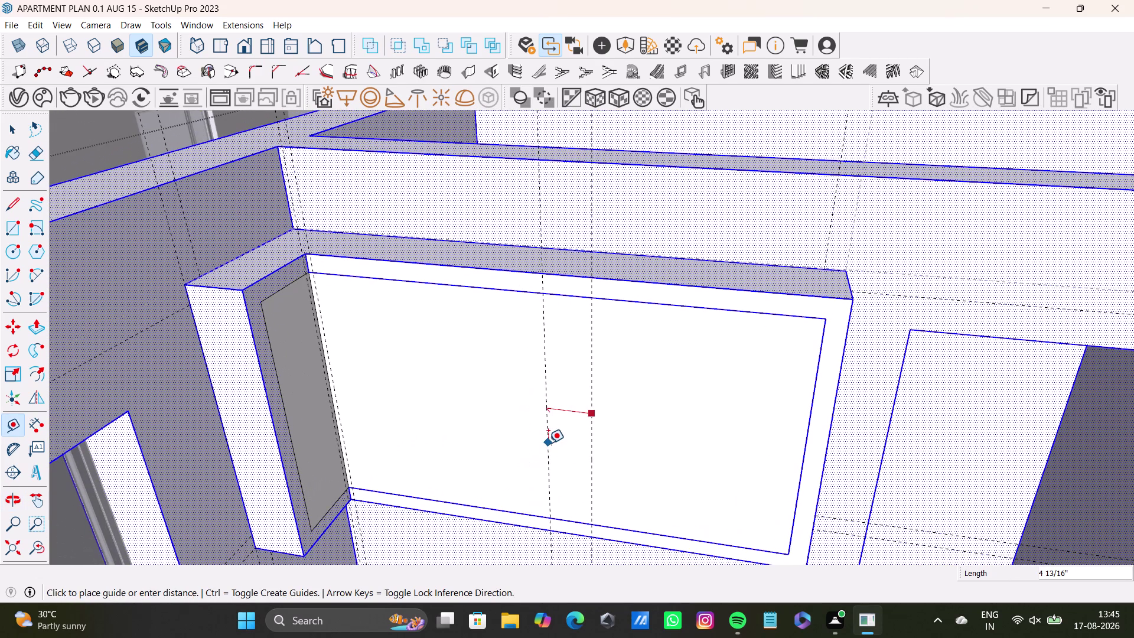
text(0.)
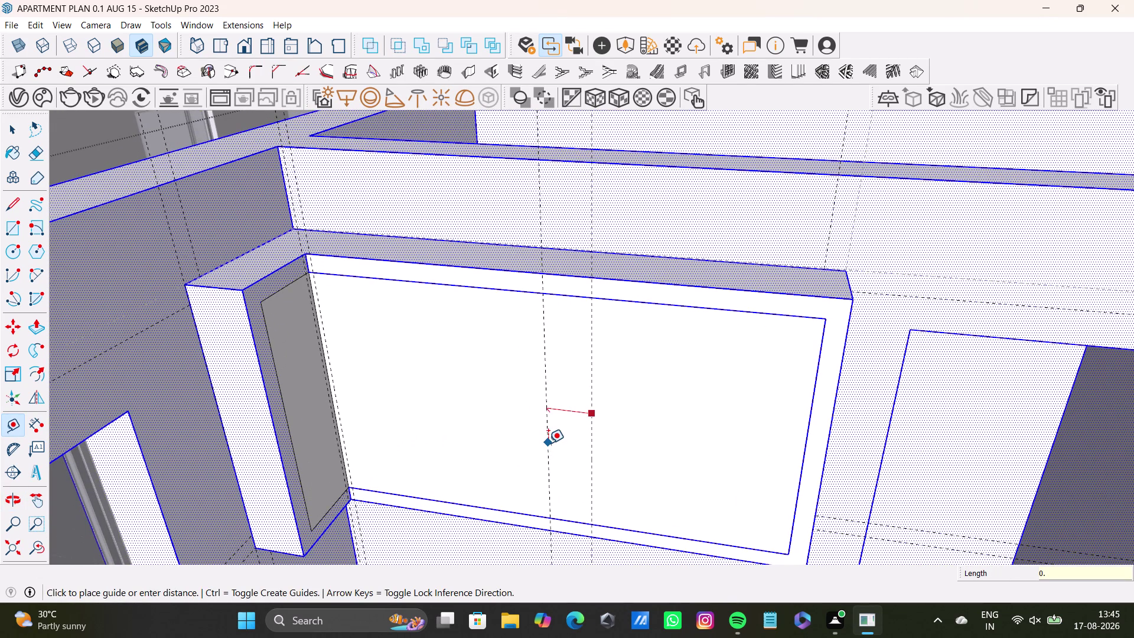
text(5)
key(shift+quotedbl)
key(Return)
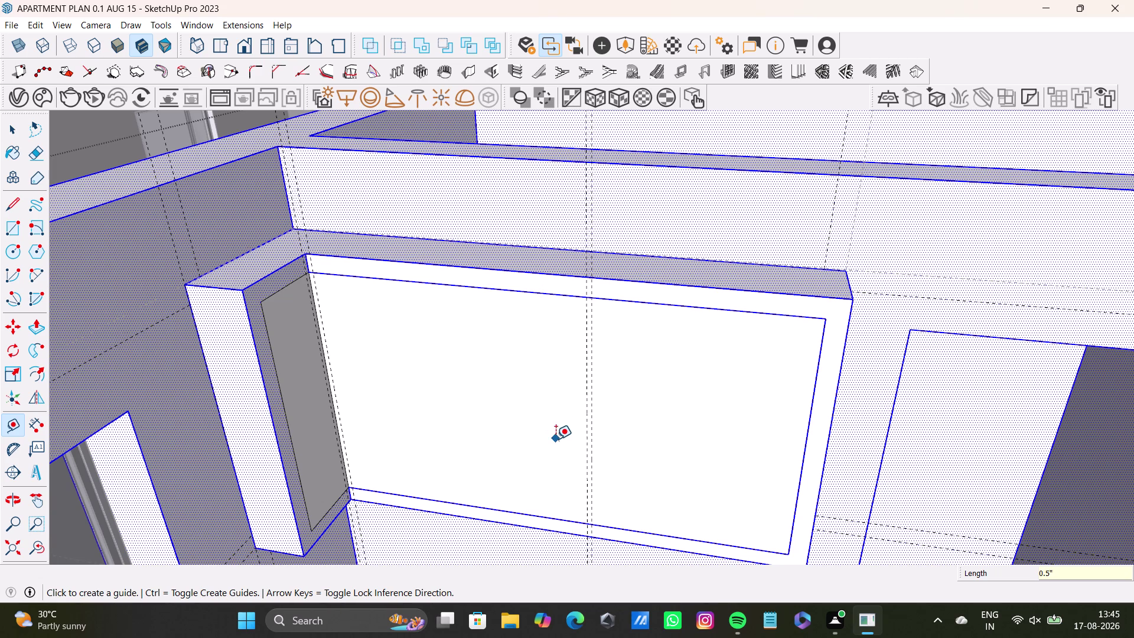
Add another 0.5" guide next to the middle guides, then view the whole back face.
scroll(up, 3)
click(607, 449)
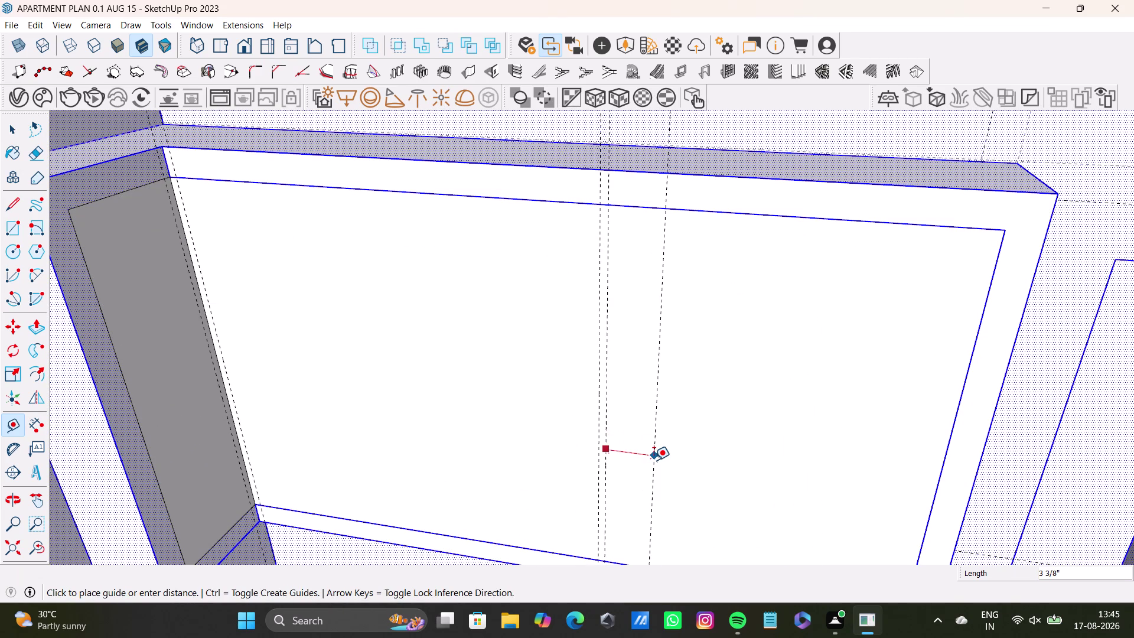
text(0.5)
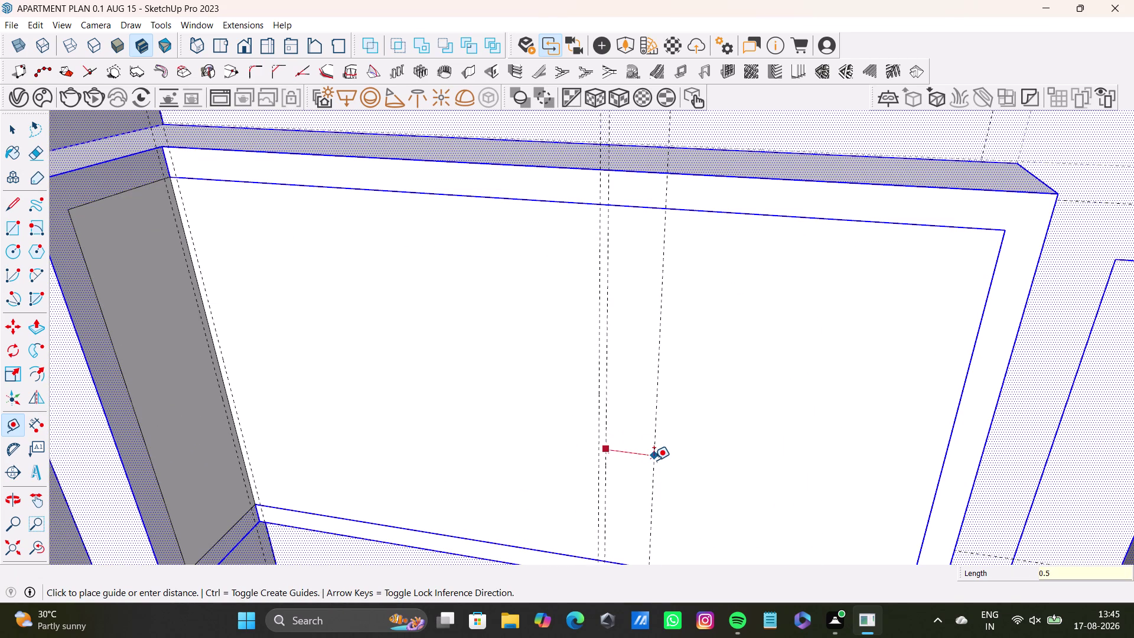
text(")
key(Return)
key(space)
scroll(down, 3)
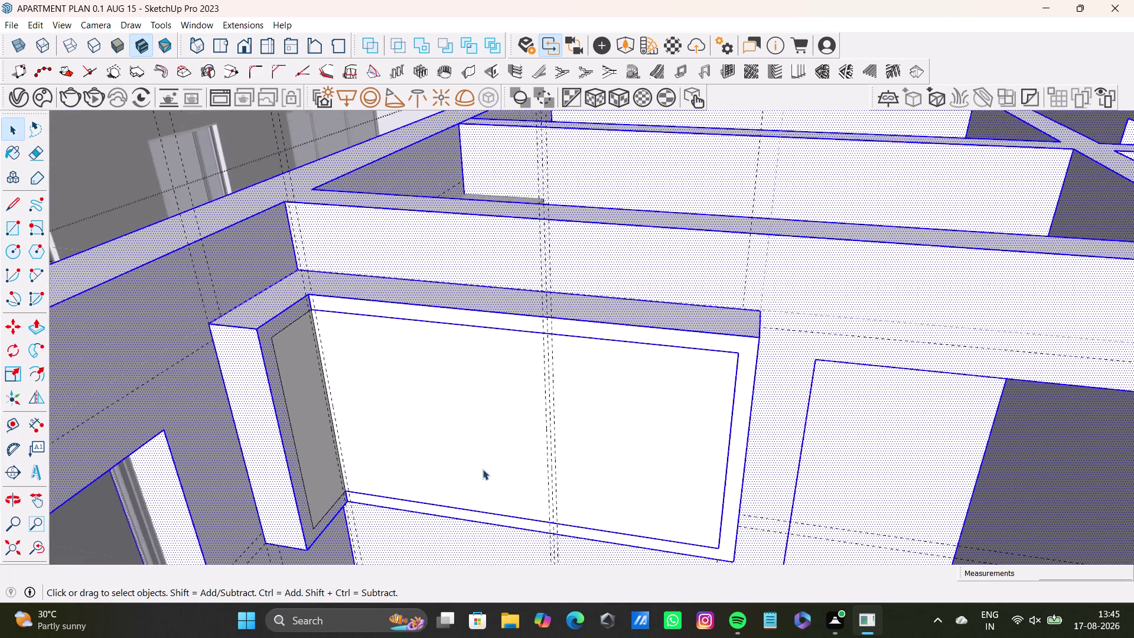
middle_drag(488, 462, 502, 392)
click(13, 230)
Draw a rectangle from the back face's top-left corner to where the guide meets the bottom edge.
scroll(up, 3)
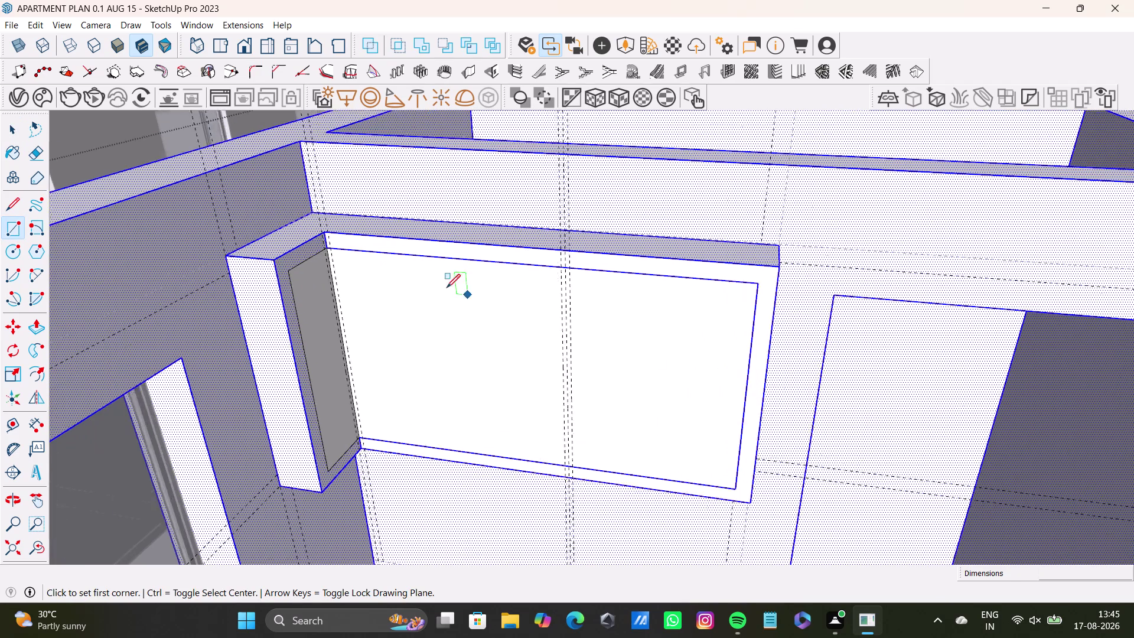
scroll(up, 3)
click(284, 226)
scroll(down, 3)
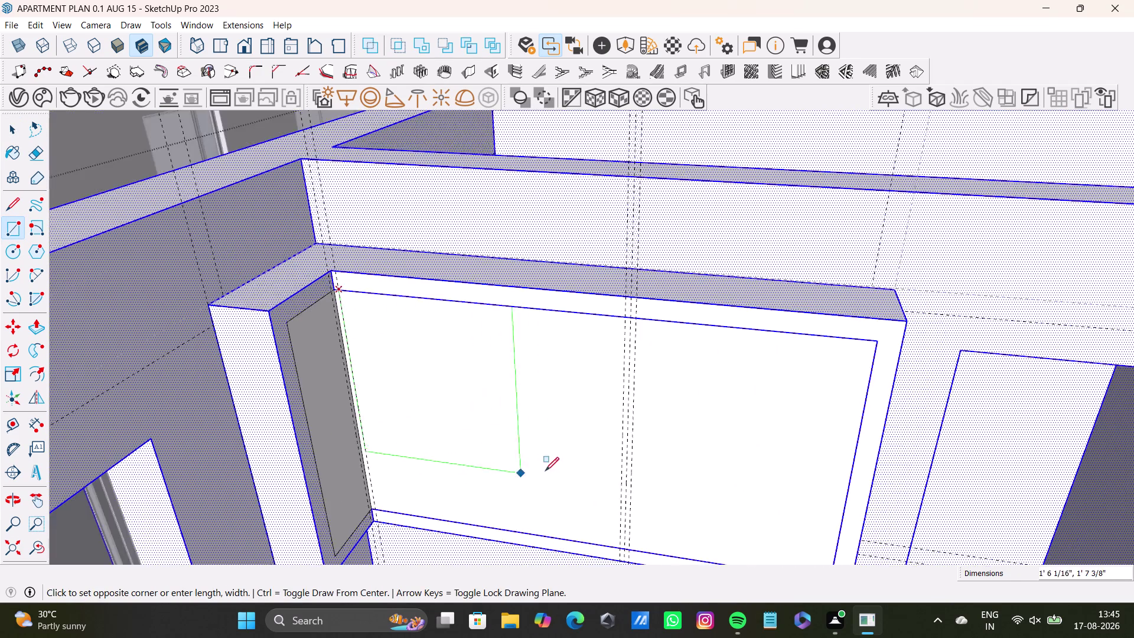
middle_drag(545, 470, 532, 404)
scroll(up, 3)
click(628, 500)
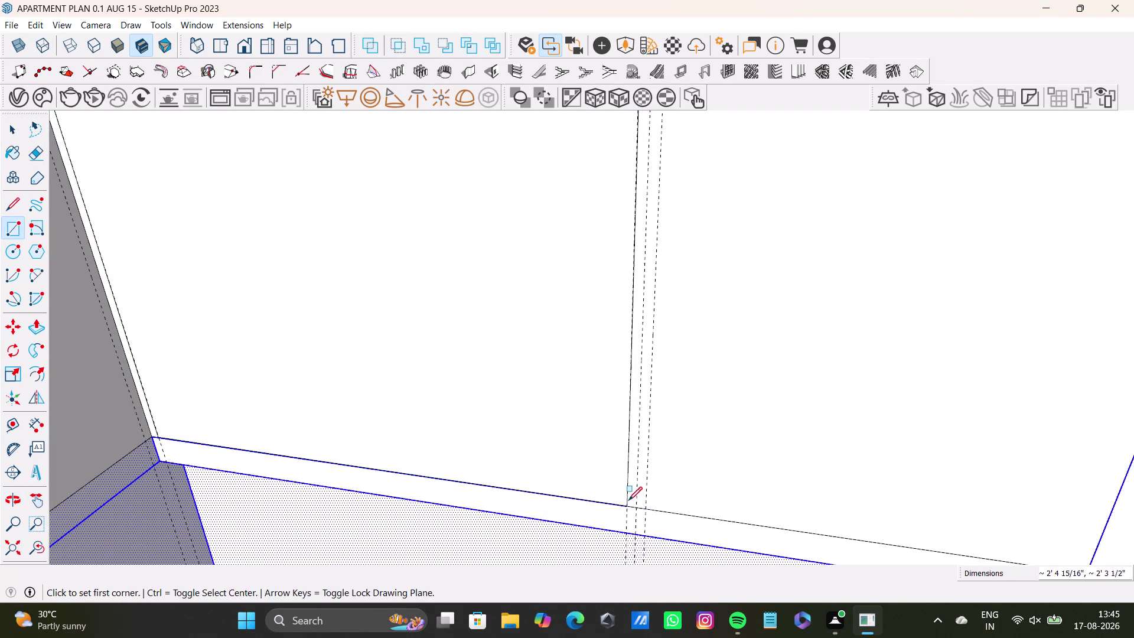
Draw a second rectangle from the middle guide's top end to the niche's bottom corner.
key(space)
scroll(down, 3)
scroll(down, 3)
middle_drag(556, 424, 503, 426)
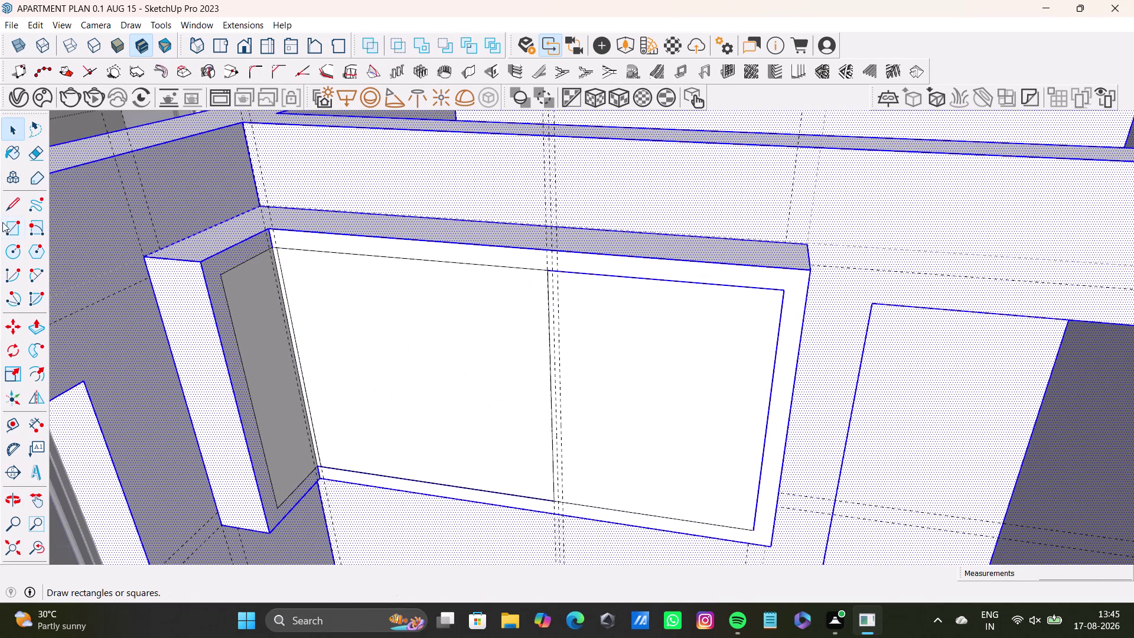
drag(3, 222, 20, 230)
scroll(up, 3)
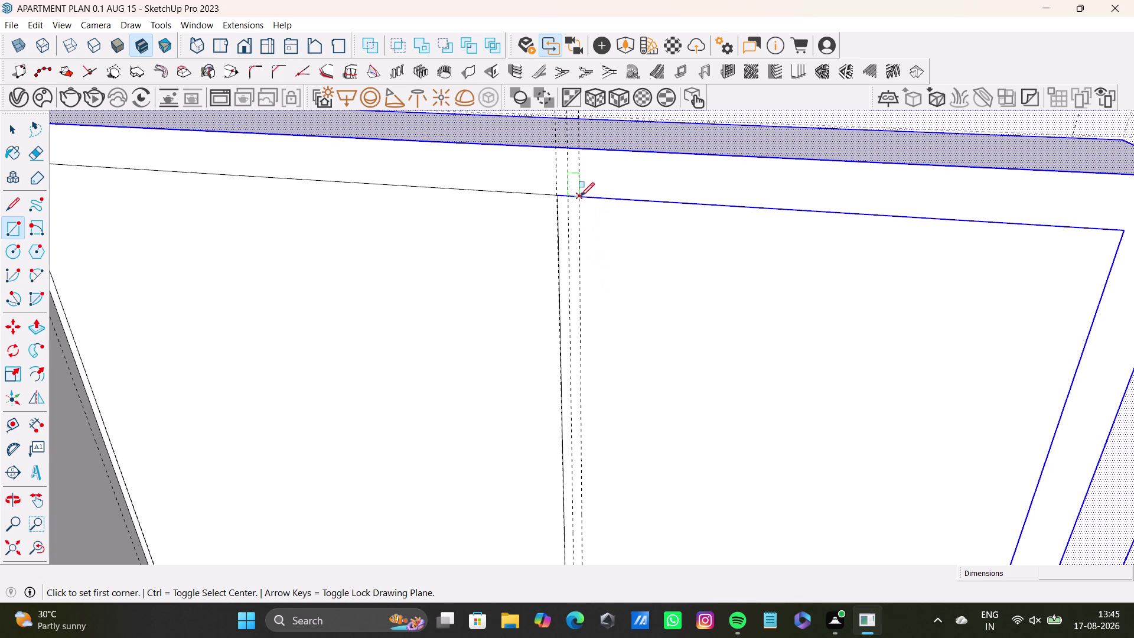
click(570, 197)
scroll(down, 3)
middle_drag(779, 418, 559, 307)
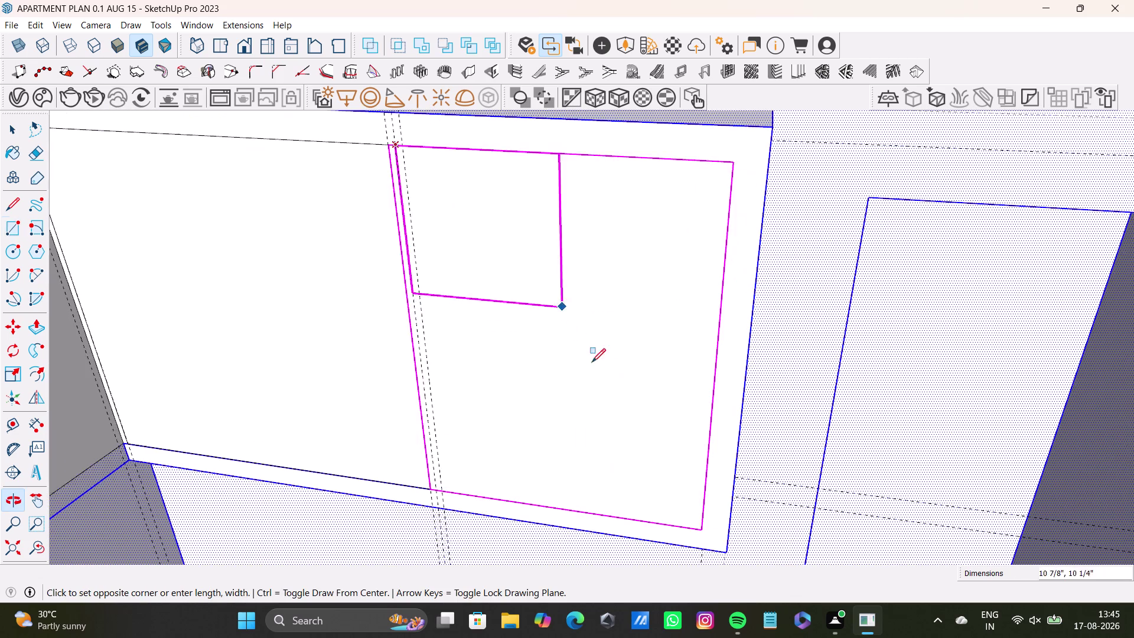
scroll(down, 3)
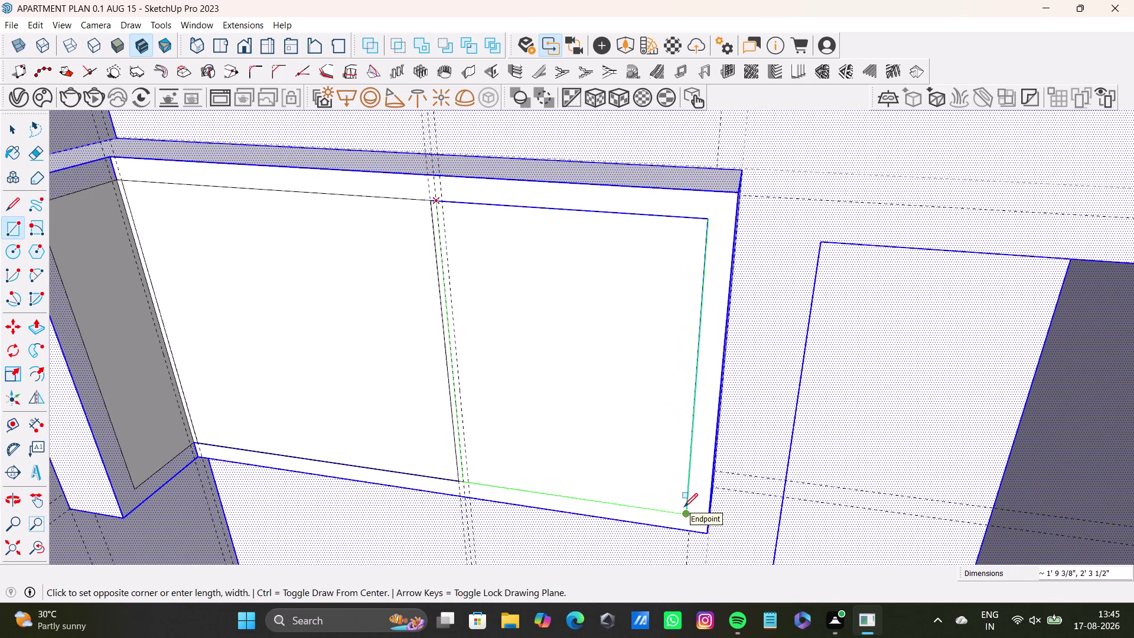
click(684, 507)
key(space)
Orbit to the niche's side face, start a rectangle there, then cancel it.
scroll(down, 3)
middle_drag(503, 410, 389, 482)
scroll(up, 3)
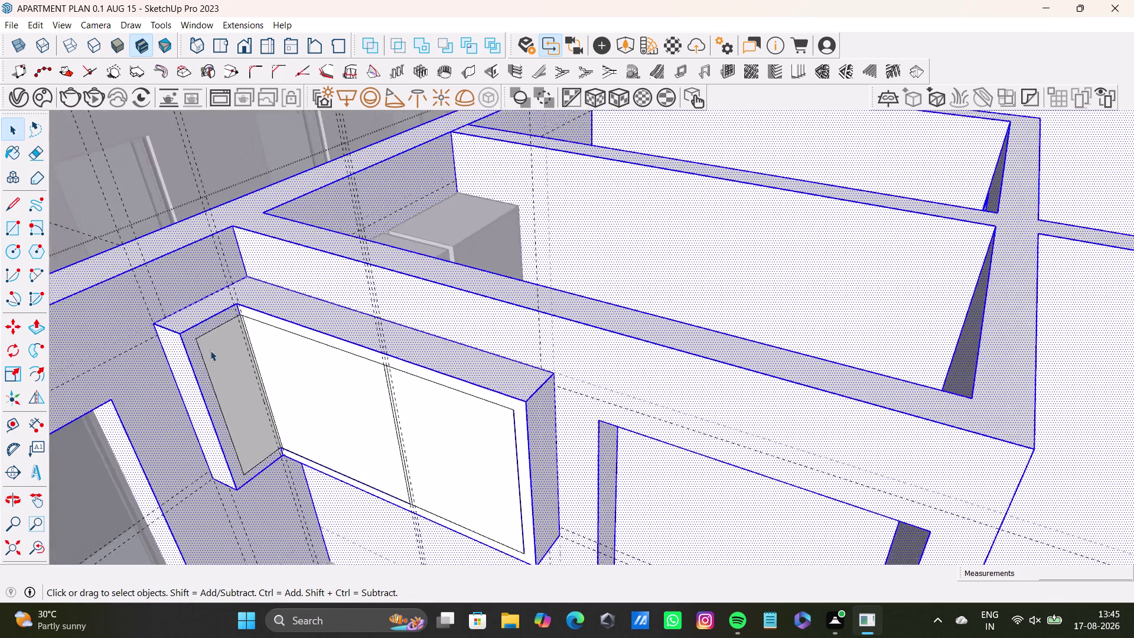
scroll(up, 3)
middle_drag(341, 366, 402, 332)
middle_drag(532, 399, 445, 395)
middle_drag(441, 385, 562, 353)
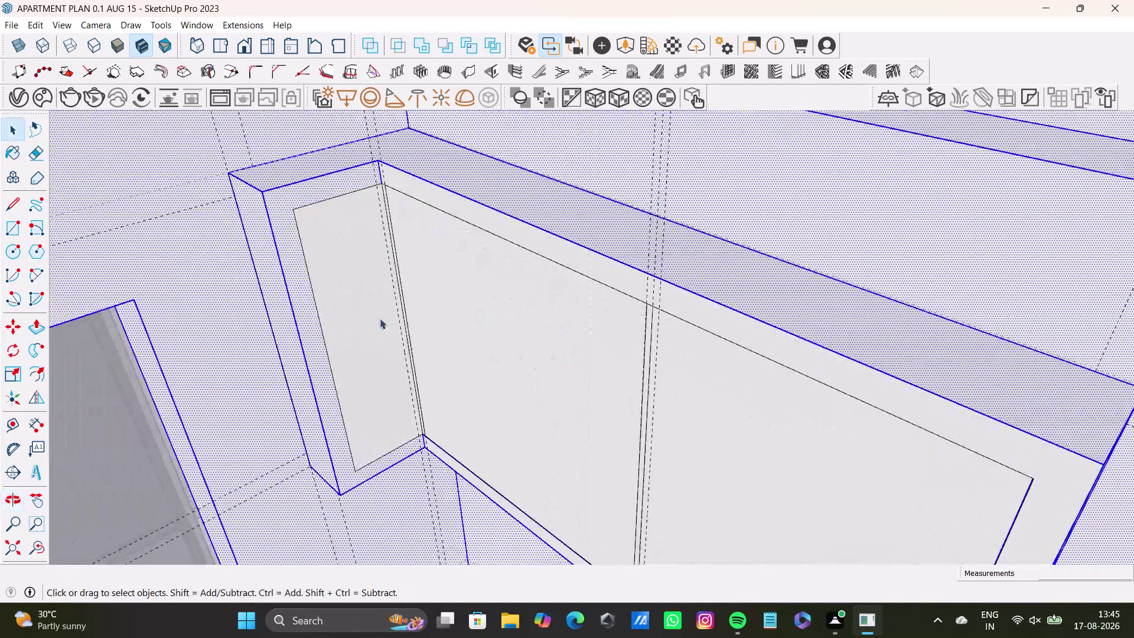
scroll(up, 3)
middle_drag(412, 242, 506, 252)
click(17, 225)
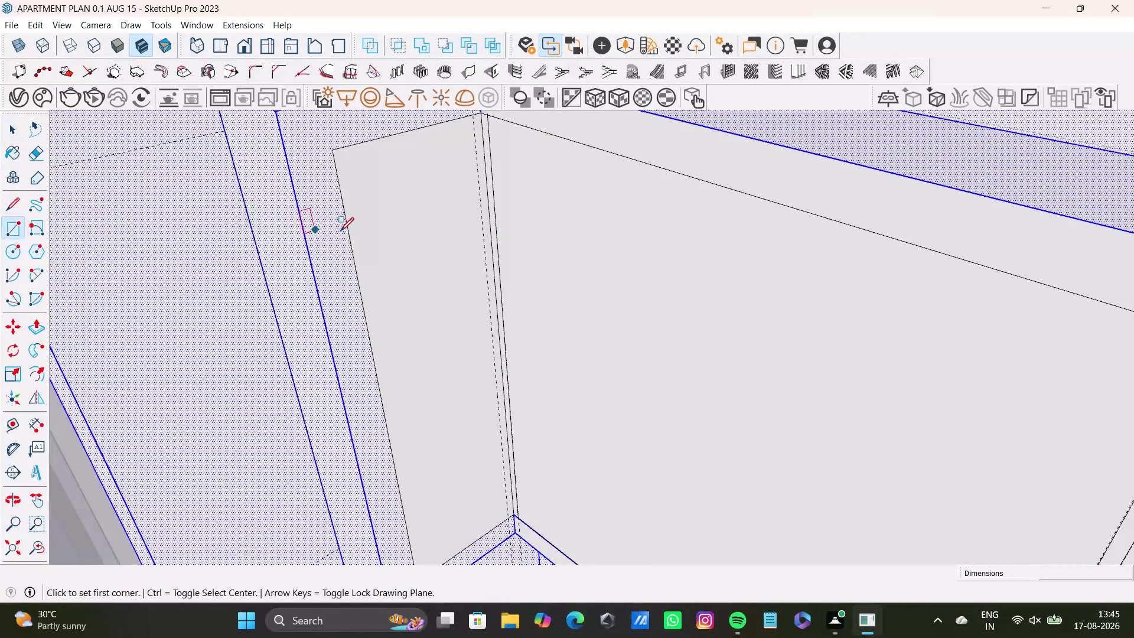
scroll(up, 3)
scroll(down, 3)
click(355, 151)
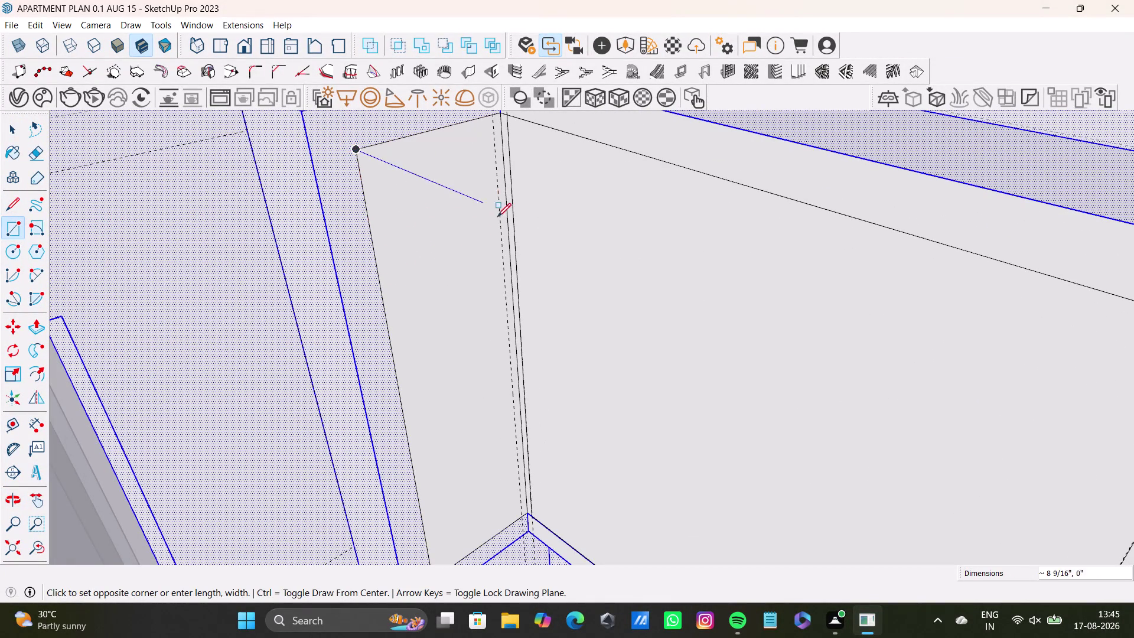
scroll(down, 3)
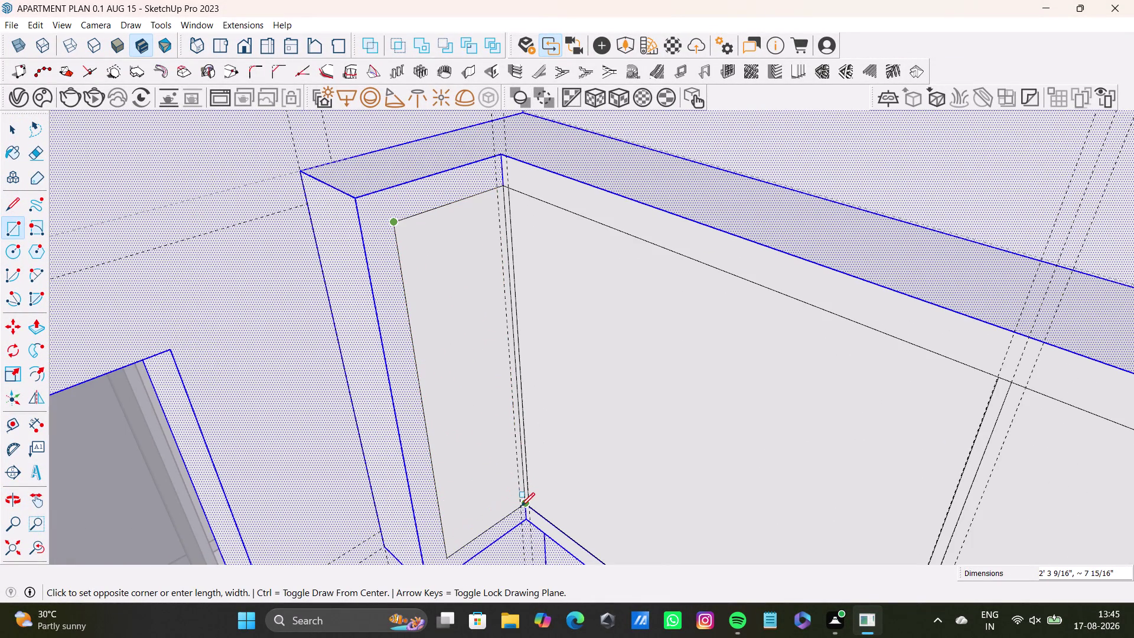
key(space)
Undo the last four operations and orbit around the niche.
key(ctrl+z)
key(ctrl+z)
key(ctrl+z)
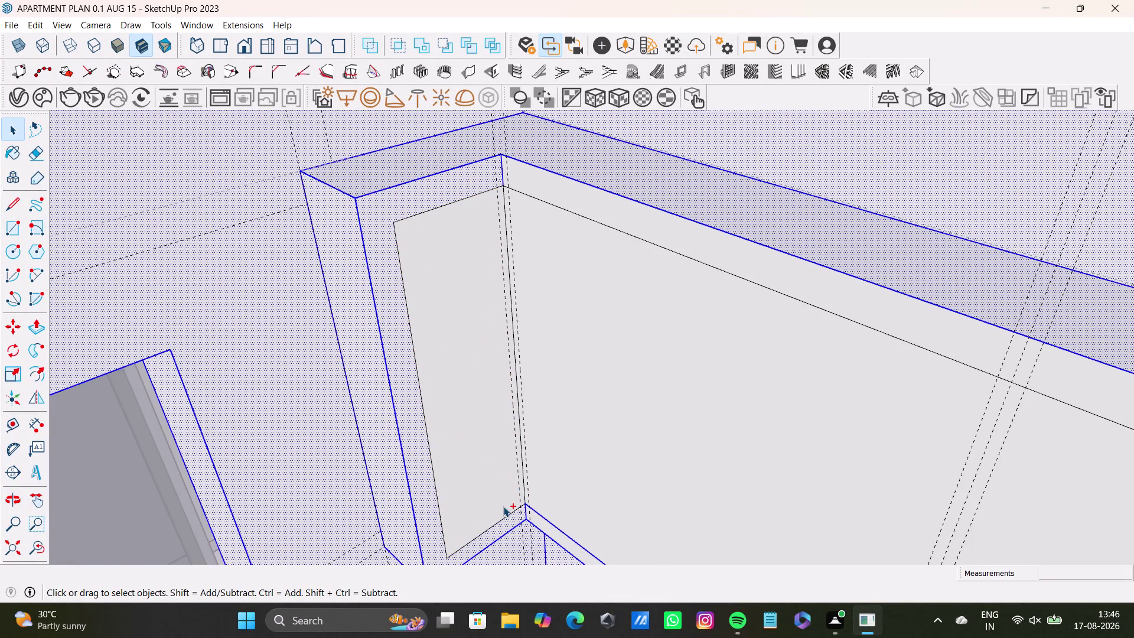
key(ctrl+z)
scroll(down, 3)
middle_drag(517, 431, 436, 351)
middle_drag(418, 367, 548, 409)
middle_drag(549, 399, 453, 332)
Offset a guide 0.5" from the existing niche guide, then undo it.
scroll(up, 3)
middle_drag(533, 313, 511, 321)
middle_drag(493, 324, 435, 315)
drag(4, 427, 14, 426)
scroll(up, 3)
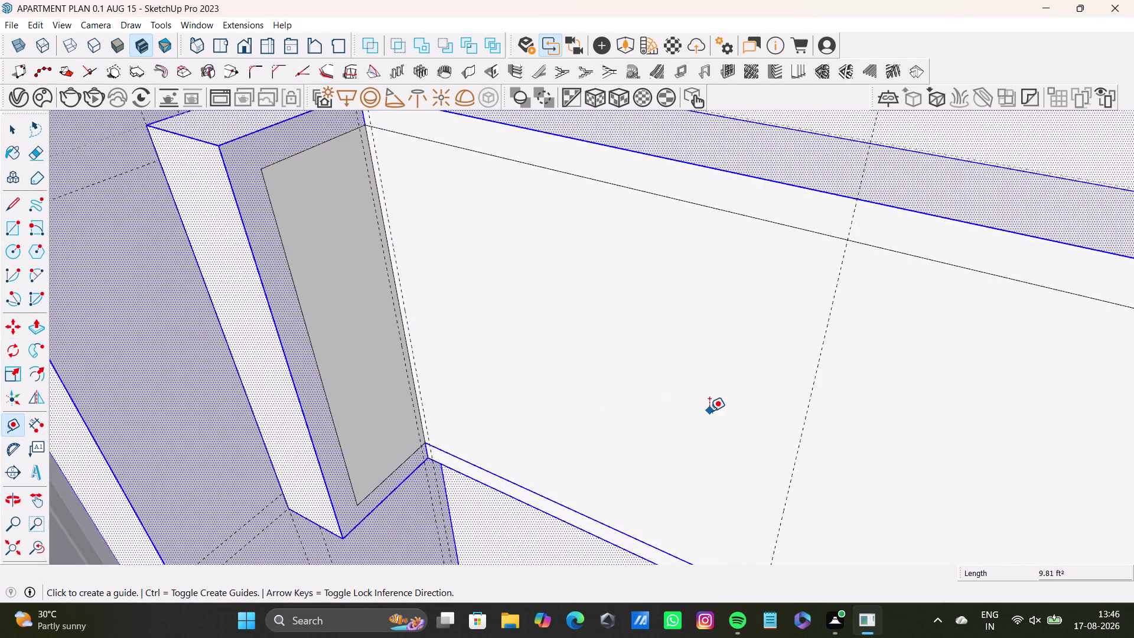
middle_drag(815, 433, 833, 397)
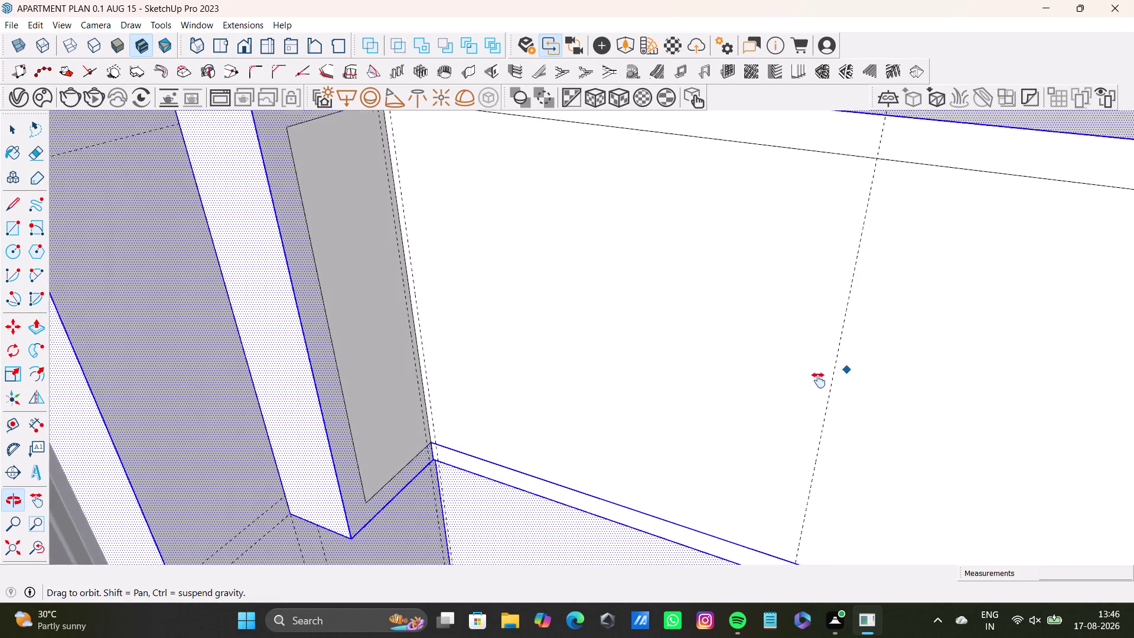
middle_drag(833, 397, 776, 448)
middle_drag(840, 459, 808, 489)
middle_drag(829, 478, 660, 410)
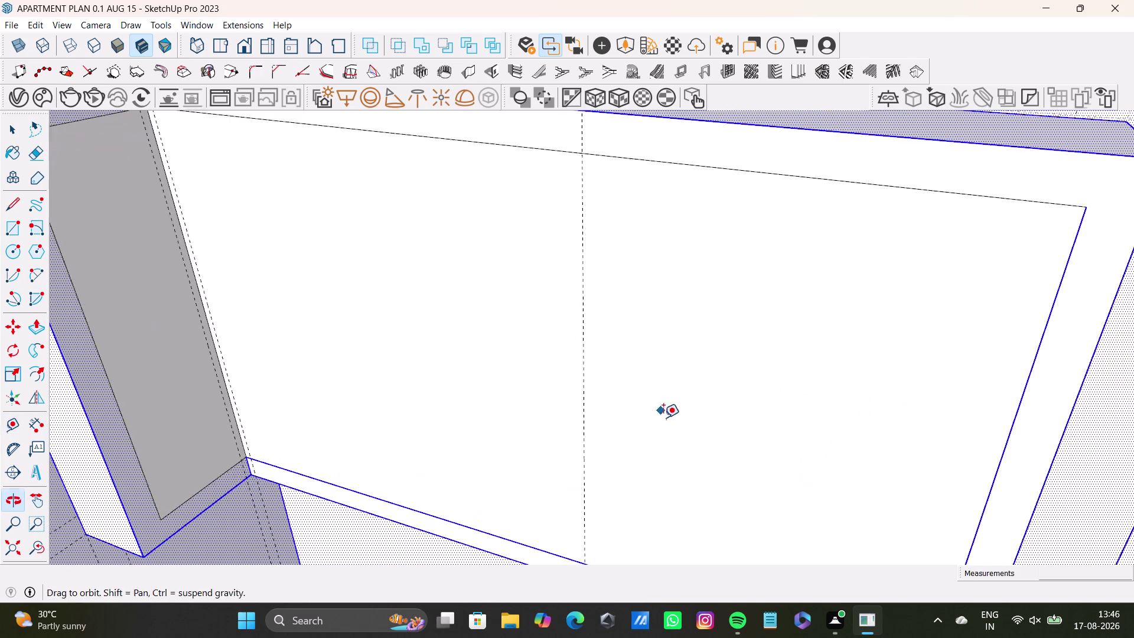
middle_drag(672, 425, 725, 425)
click(664, 388)
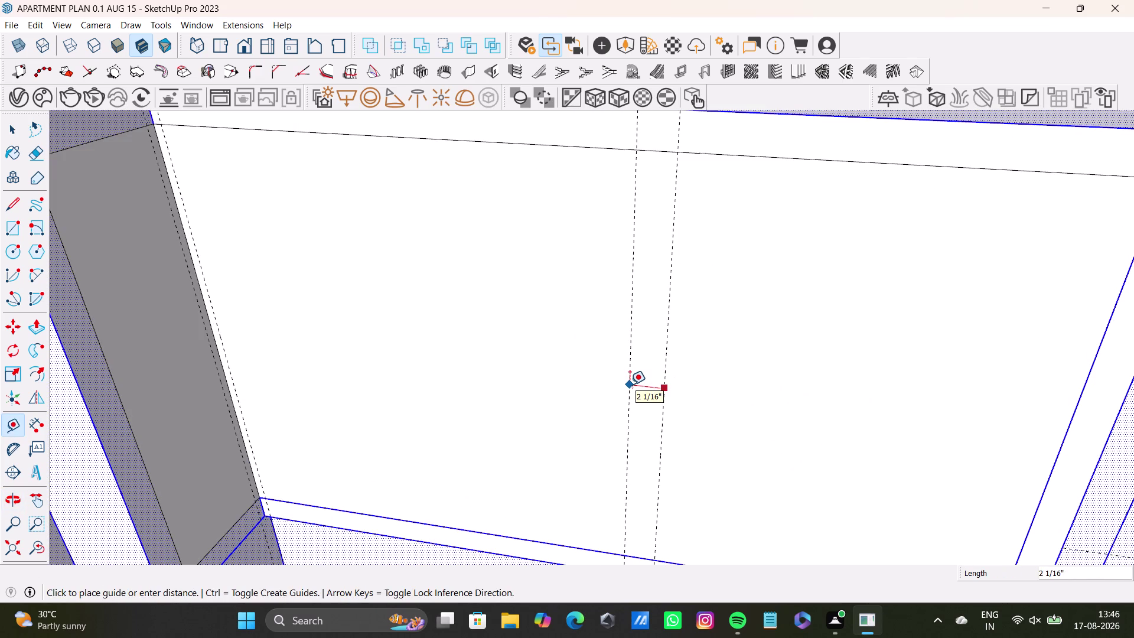
text(0.4)
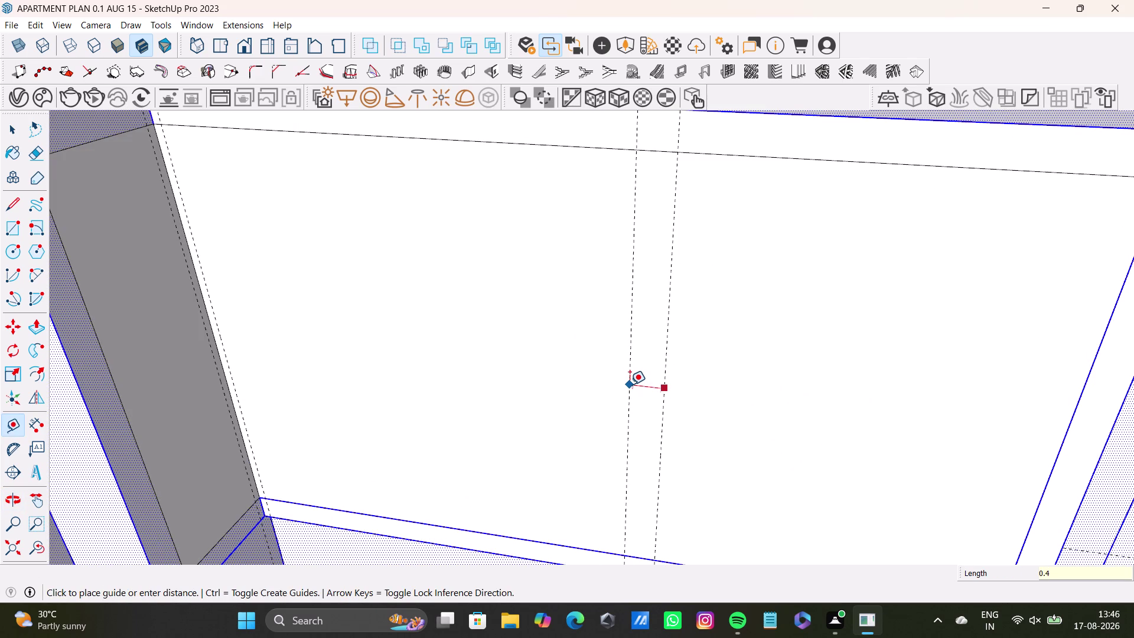
key(BackSpace)
text(5)
text(:")
key(Return)
key(ctrl+z)
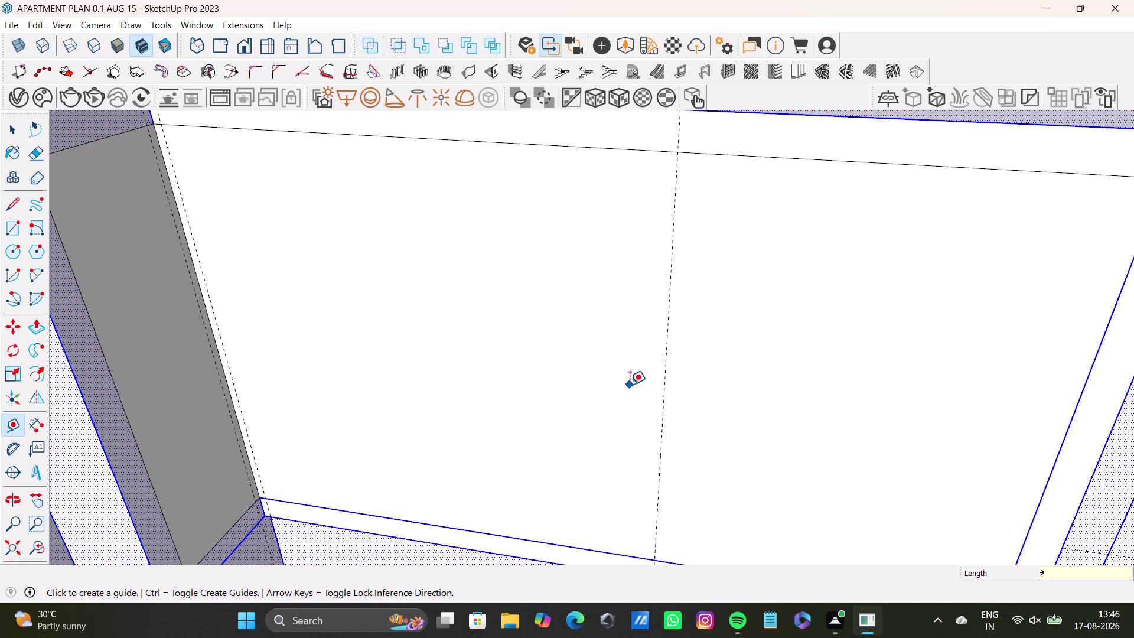
Pull a new guide 0.5" off the existing guide across the back face.
click(666, 390)
text(0)
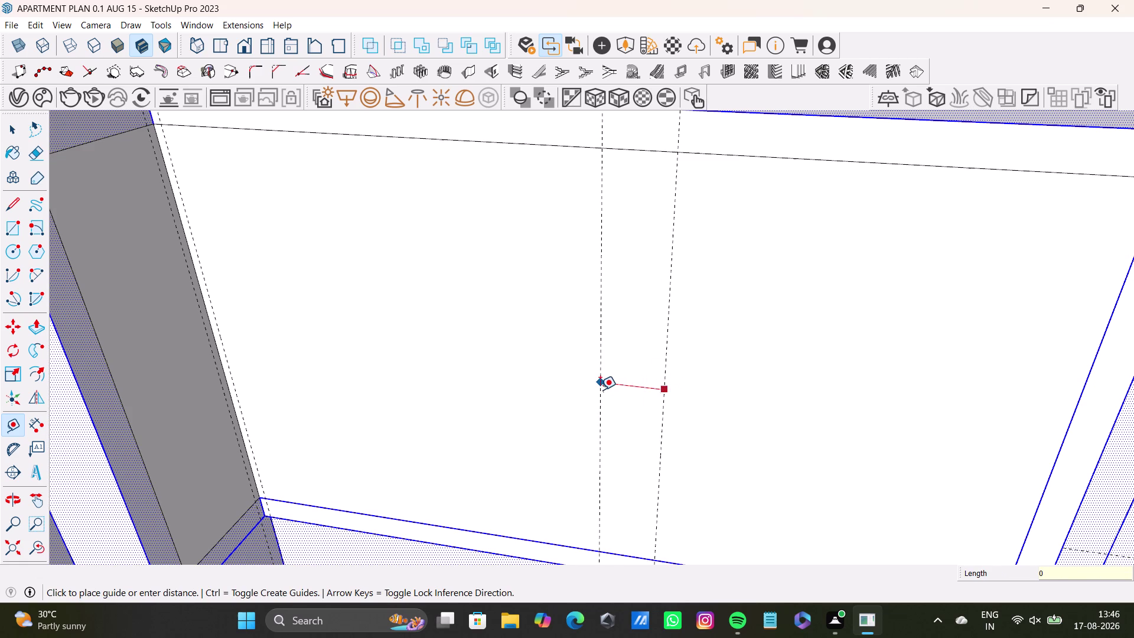
text(.)
key(5)
key(shift+quotedbl)
key(Return)
scroll(down, 3)
middle_drag(636, 394, 543, 392)
middle_drag(593, 422, 602, 420)
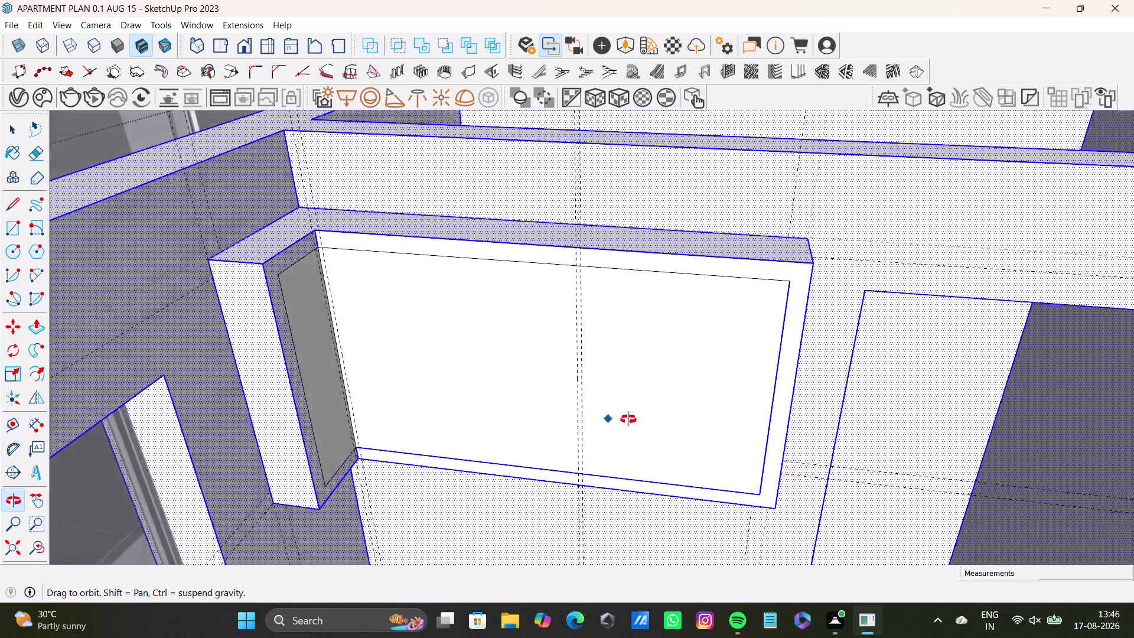
middle_drag(602, 421, 618, 428)
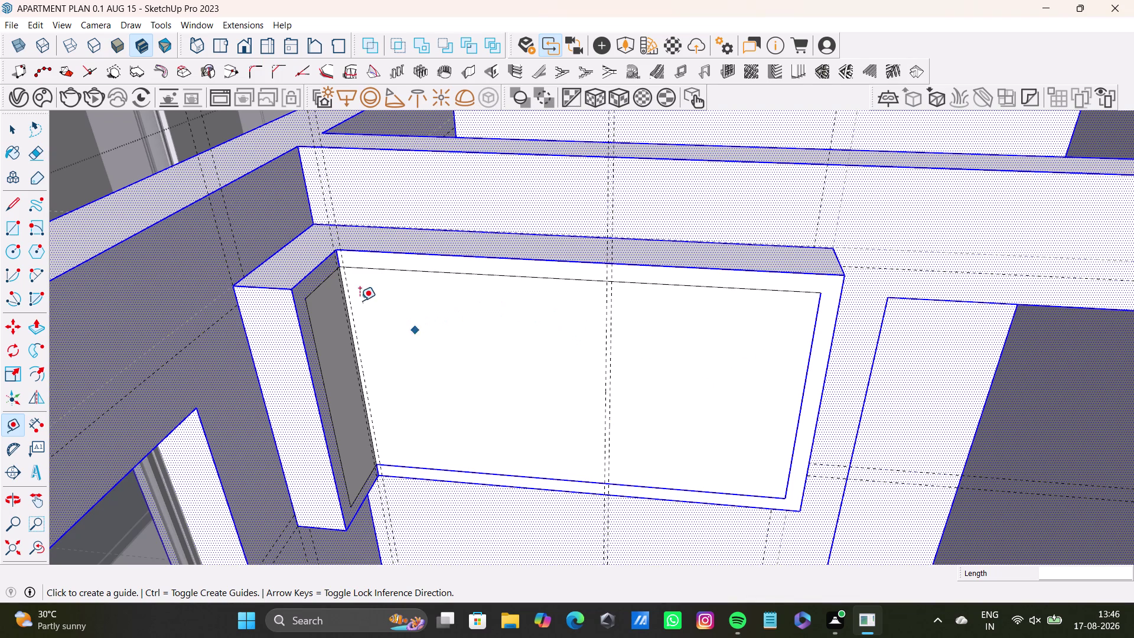
Add a guide 0.5" in from the niche's right edge; undo a middle-guide offset.
click(803, 389)
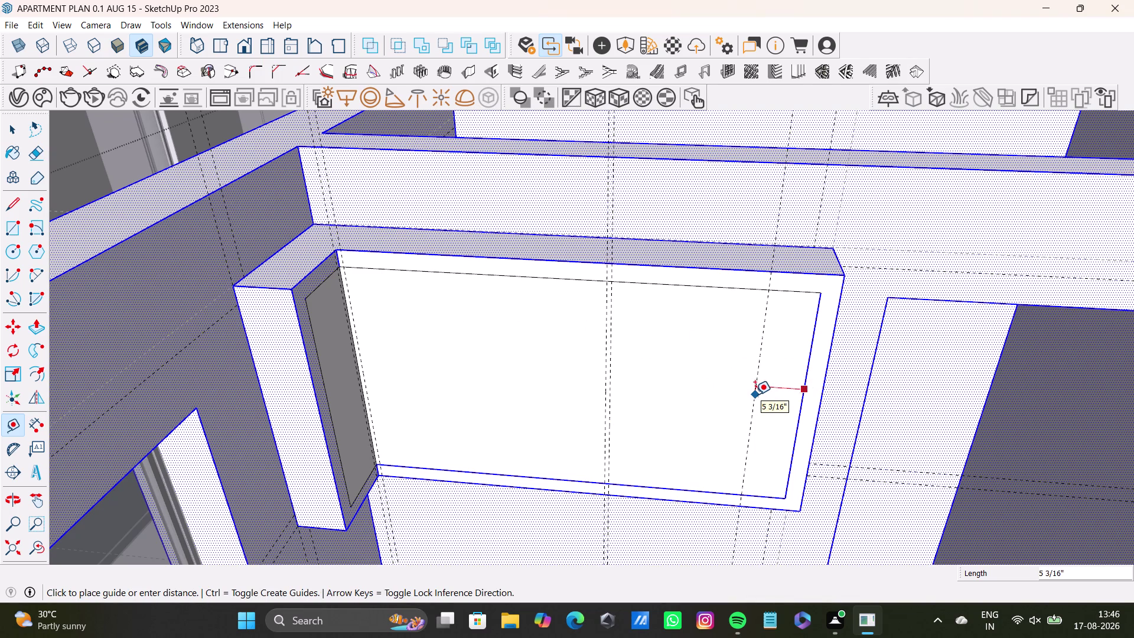
text(0.5)
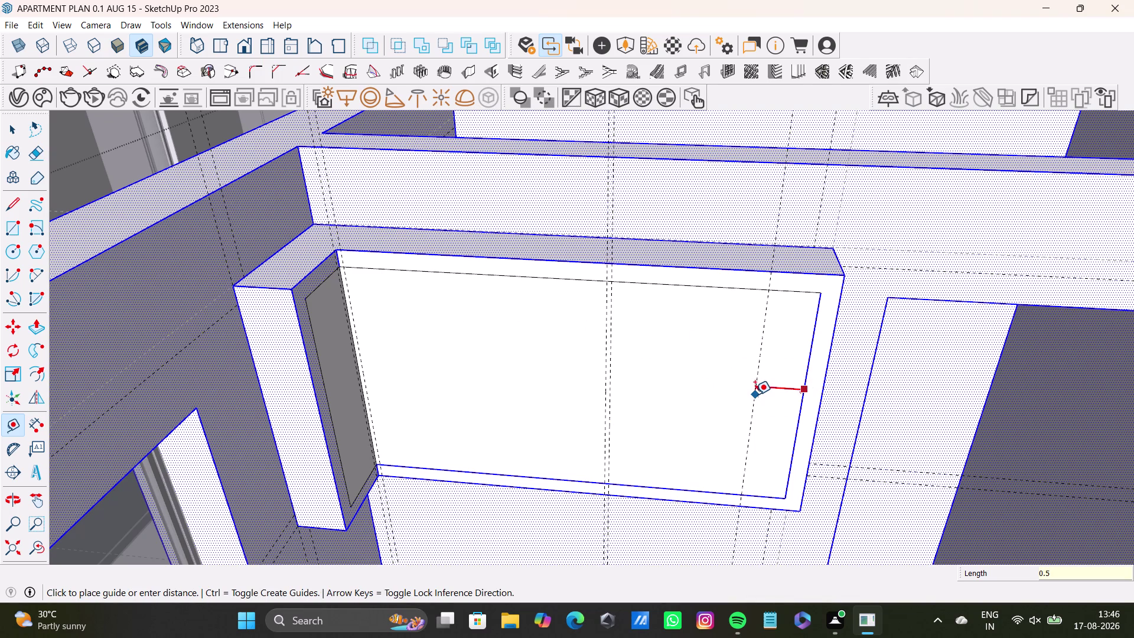
key(shift+quotedbl)
key(Return)
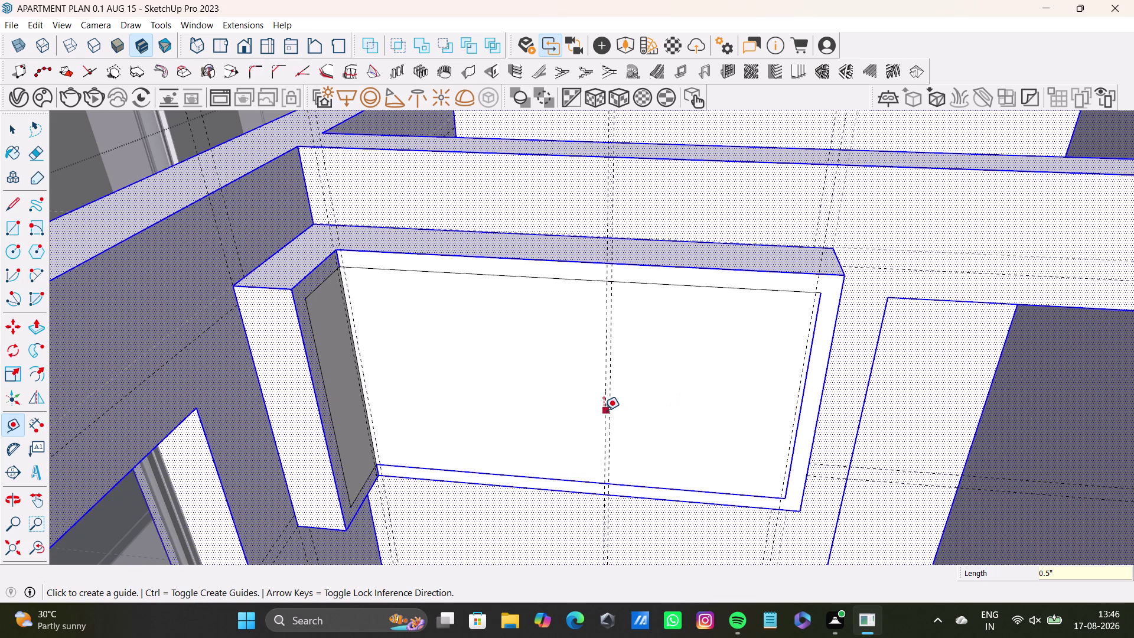
click(605, 399)
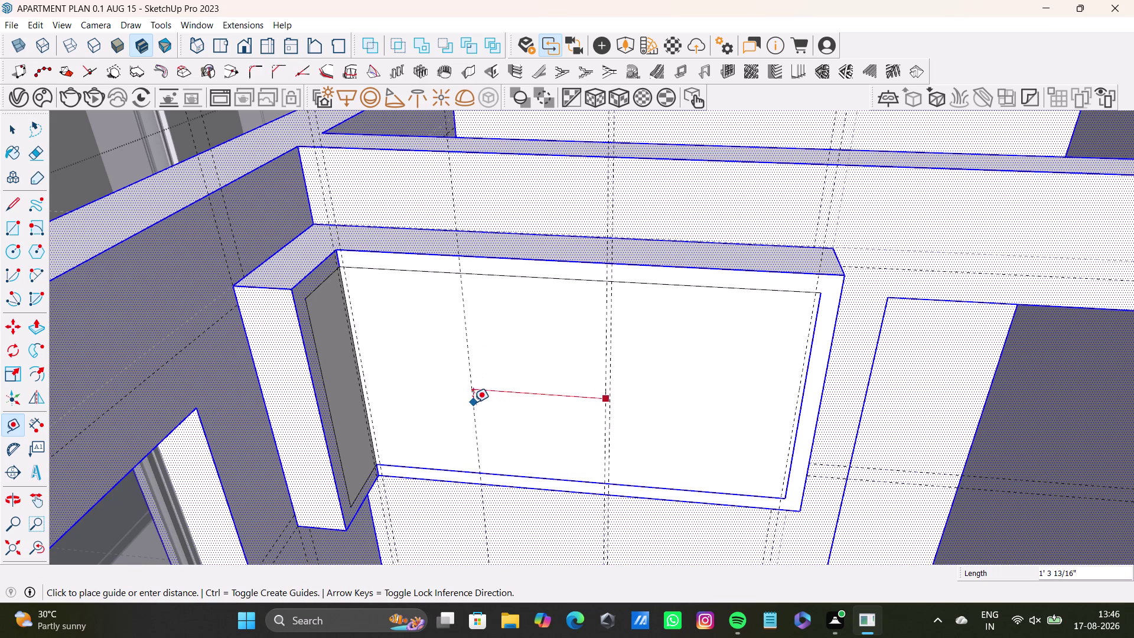
click(473, 402)
middle_drag(583, 454, 596, 422)
middle_drag(531, 383, 535, 357)
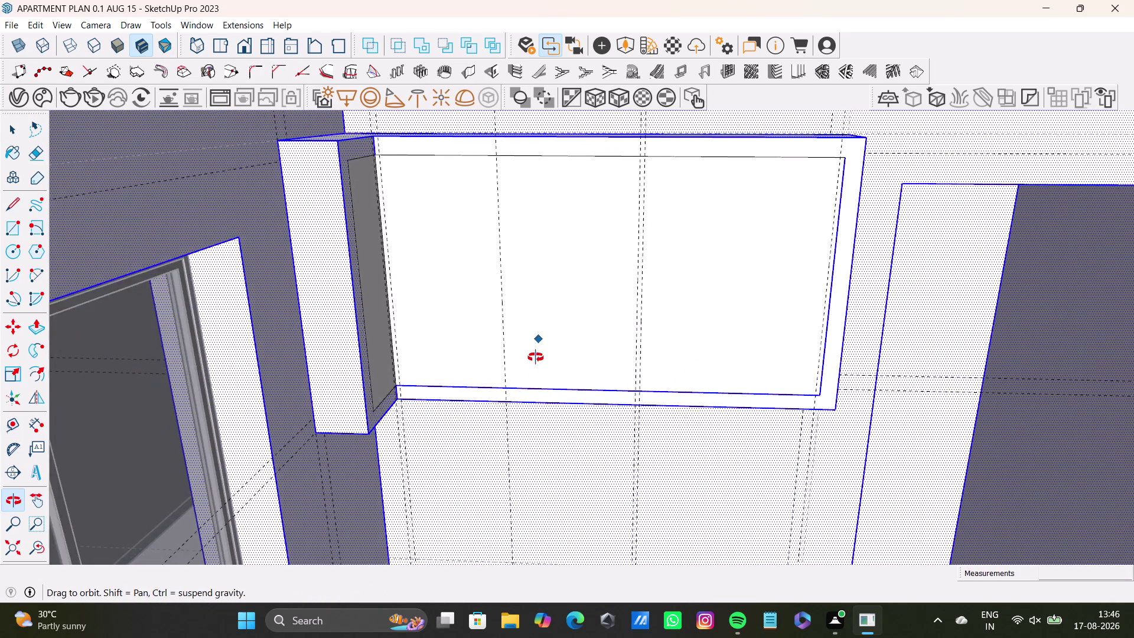
middle_drag(535, 358, 505, 463)
middle_drag(511, 457, 511, 425)
key(ctrl+z)
Place a guide on the back face and offset another guide 0.5" from it.
scroll(up, 3)
click(607, 399)
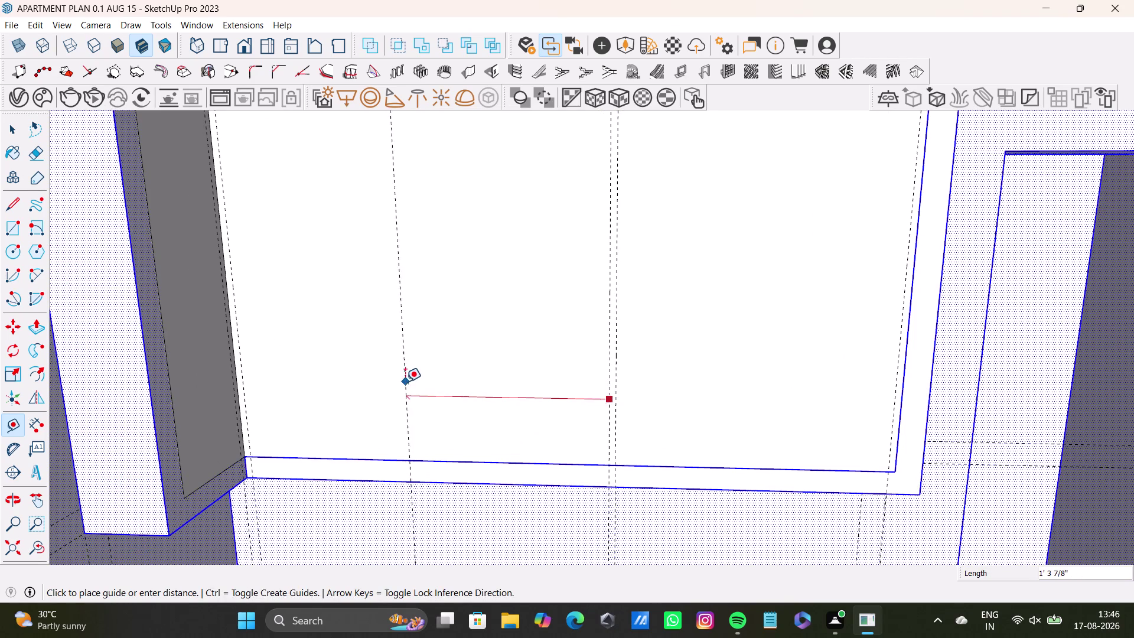
scroll(down, 3)
middle_drag(402, 384, 406, 407)
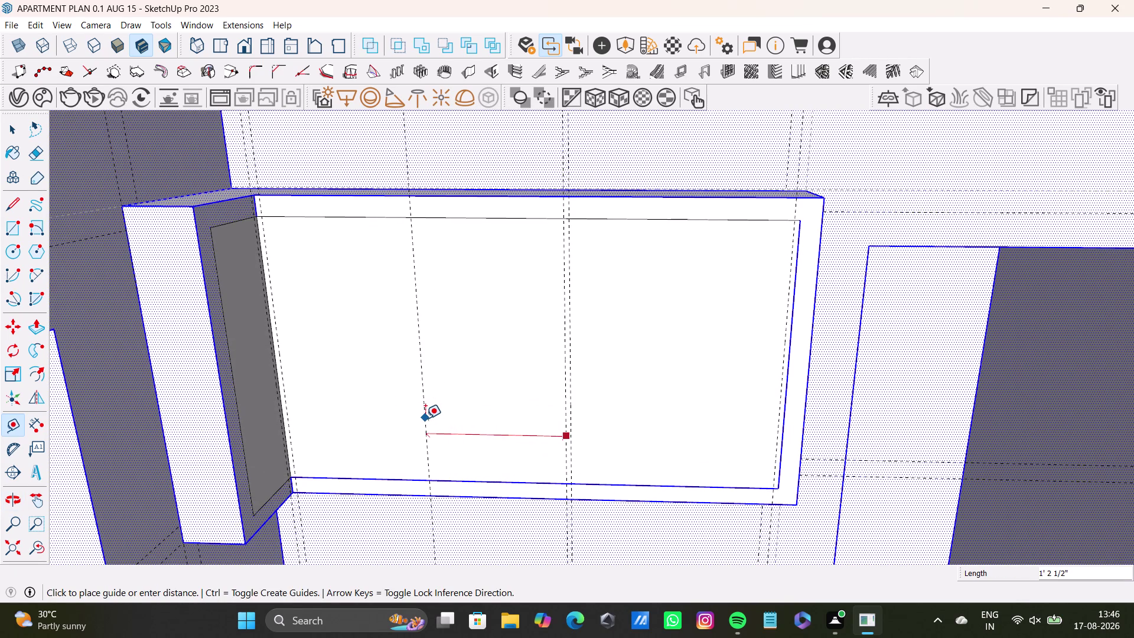
click(425, 418)
click(427, 420)
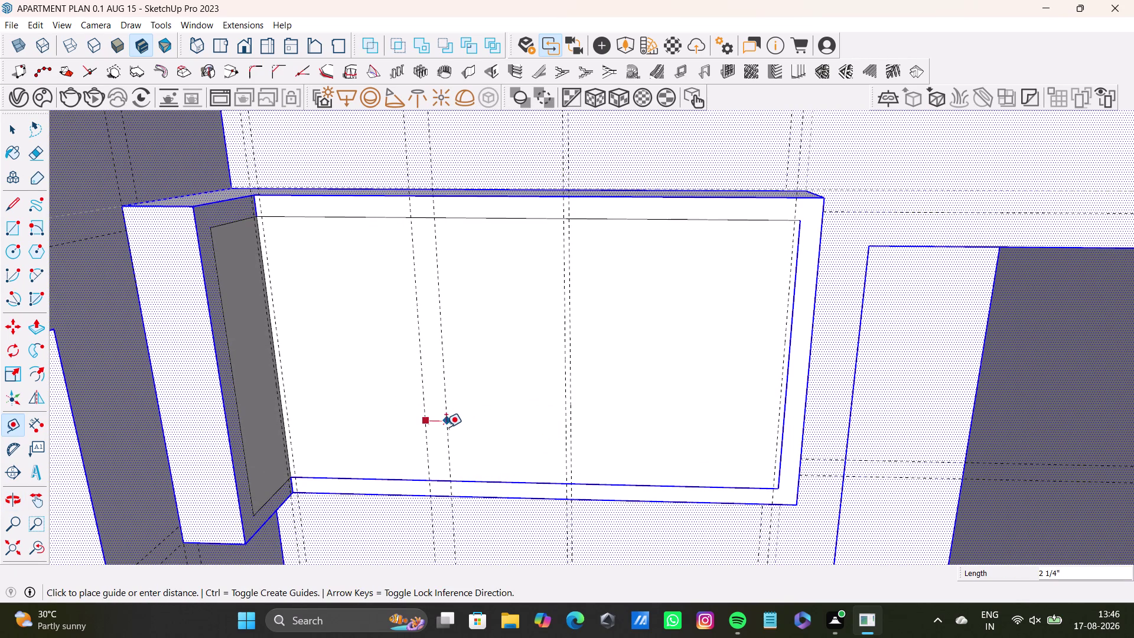
text(0.)
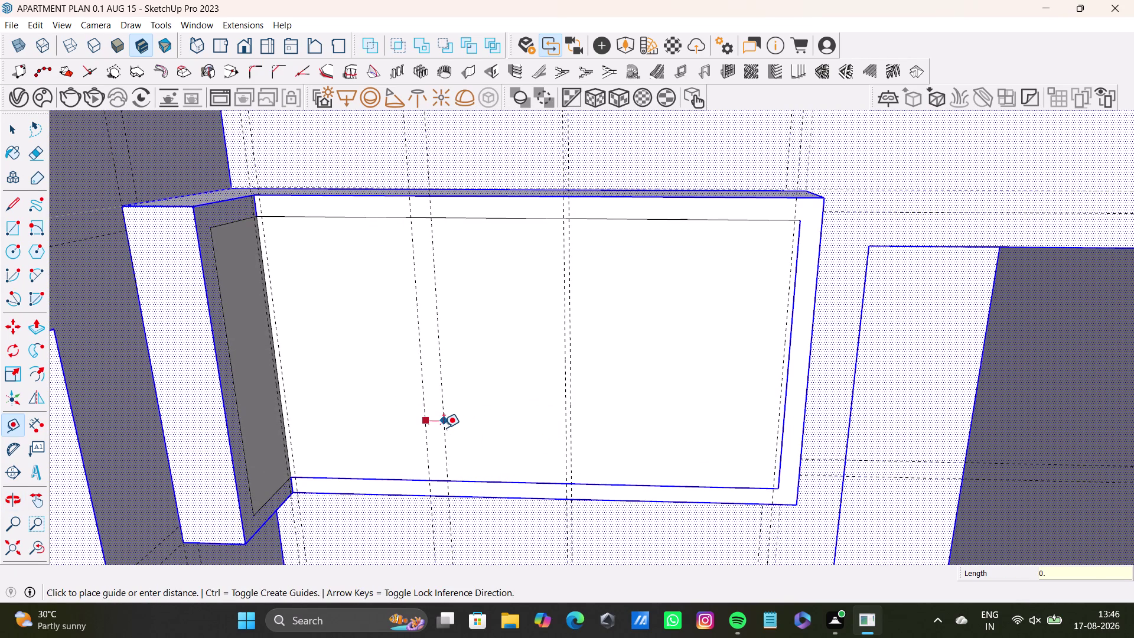
text(4)
key(BackSpace)
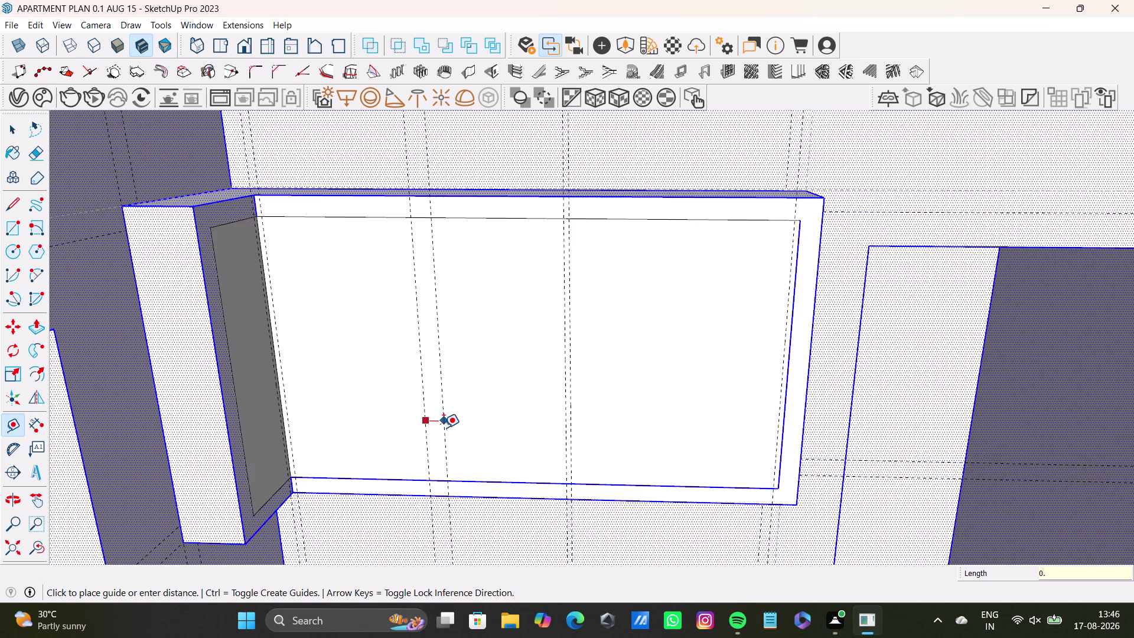
key(5)
key(shift+quotedbl)
key(Return)
Zoom in on the niche's upper corner and start a line at the back face's top-left corner.
scroll(up, 3)
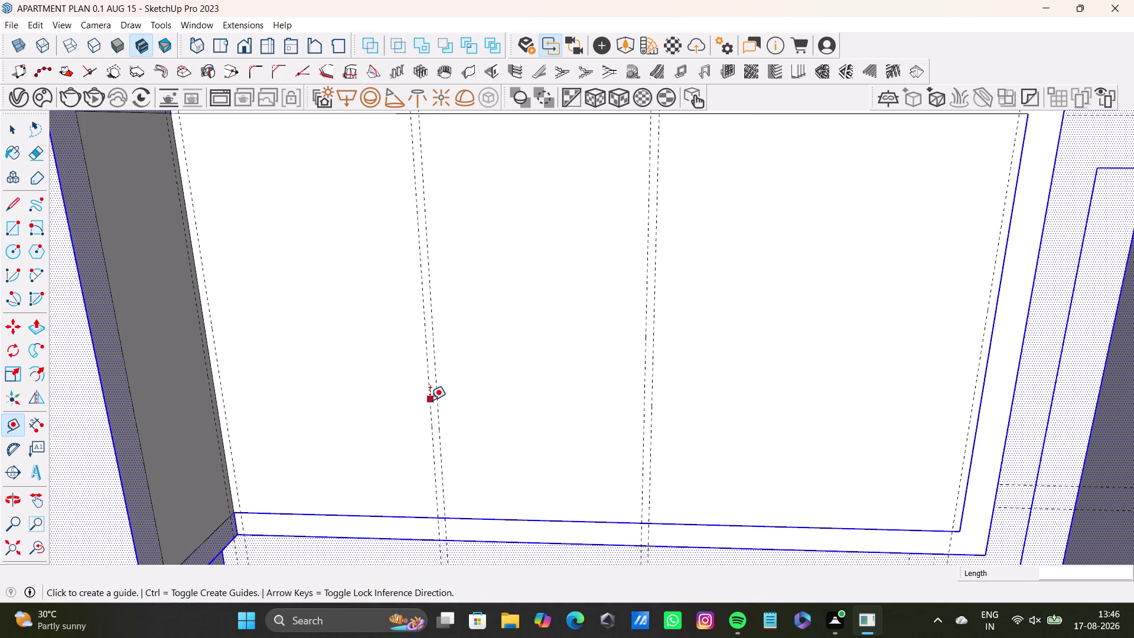
scroll(down, 3)
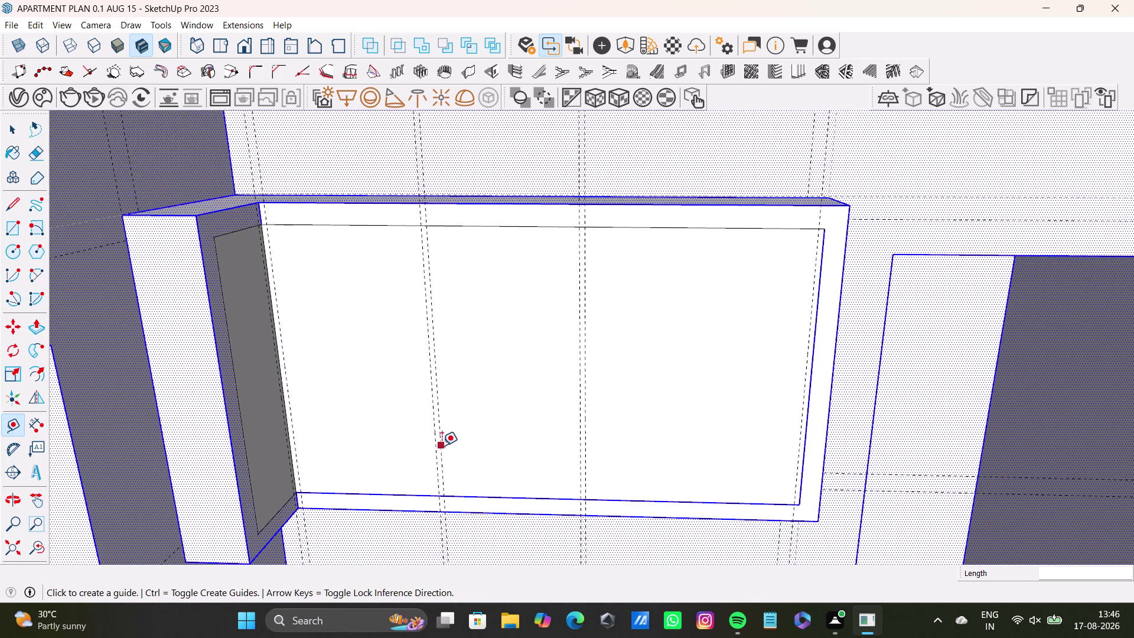
scroll(down, 3)
key(space)
middle_drag(455, 443, 396, 480)
scroll(down, 3)
middle_drag(345, 453, 418, 438)
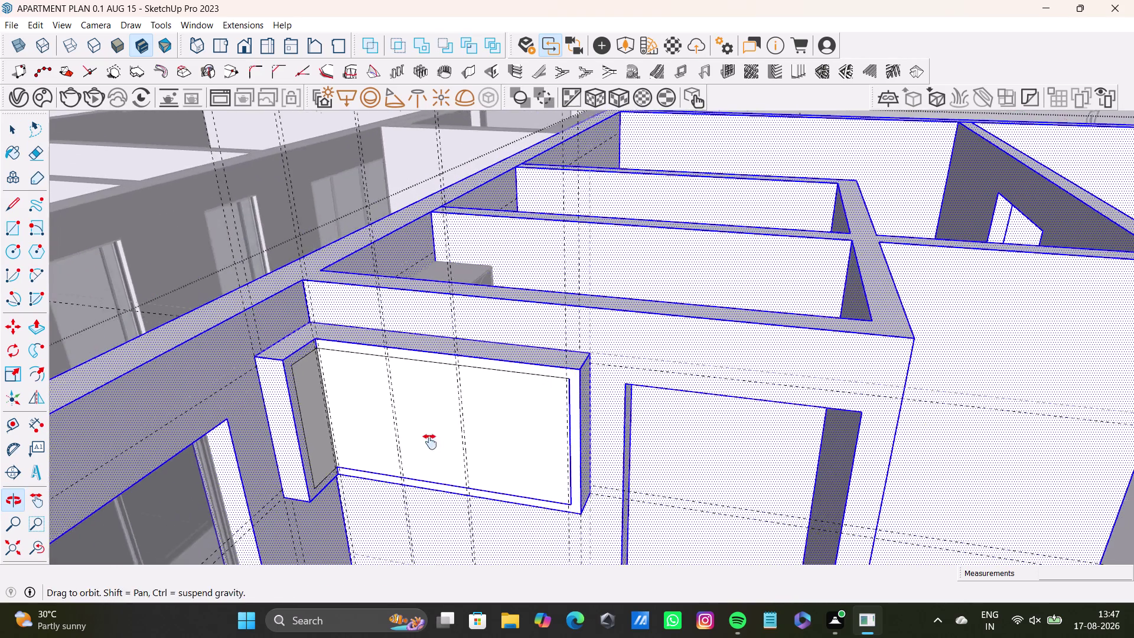
middle_drag(418, 438, 431, 442)
middle_drag(476, 482, 392, 490)
scroll(up, 3)
click(8, 211)
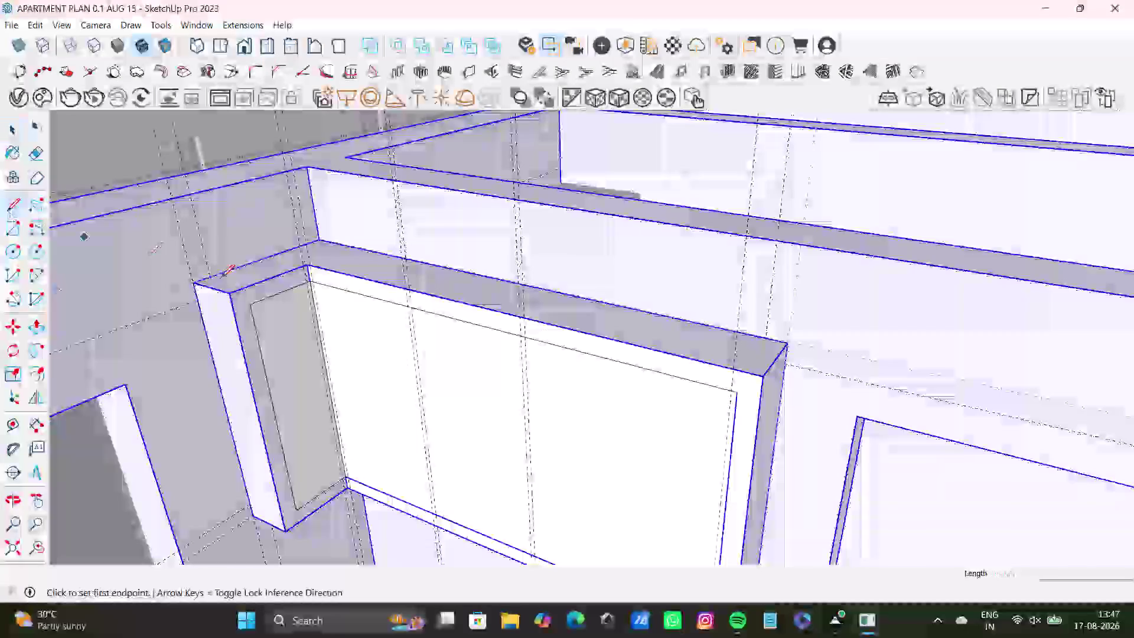
scroll(up, 3)
click(313, 288)
Draw an edge from the back face's top-left corner to its bottom-left corner.
key(space)
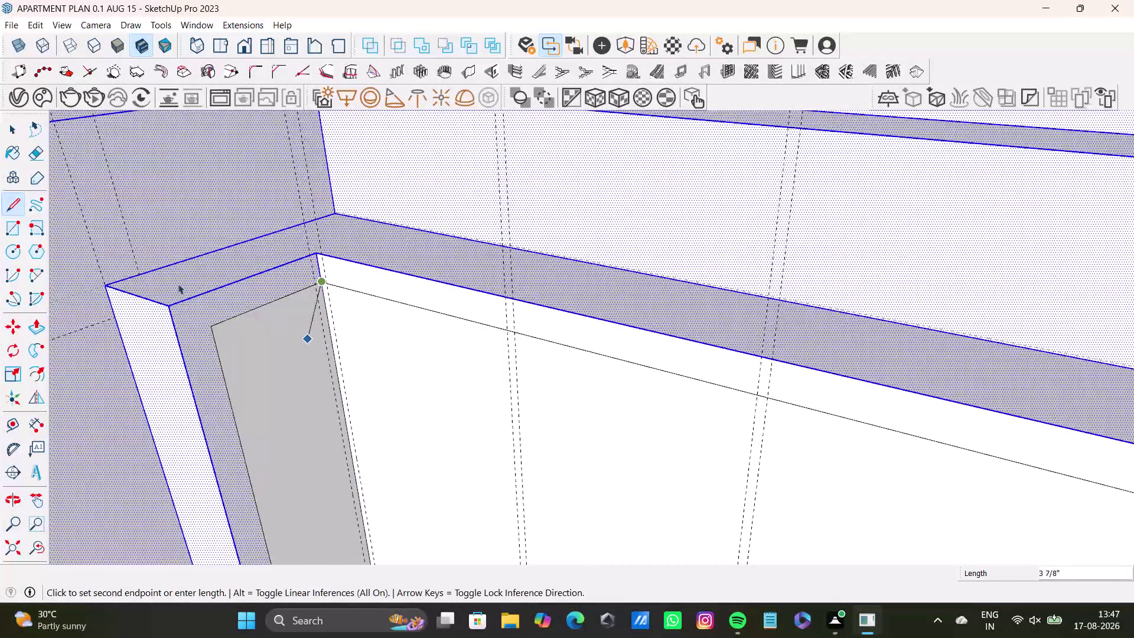
click(12, 204)
scroll(down, 3)
middle_drag(203, 325, 217, 232)
scroll(up, 3)
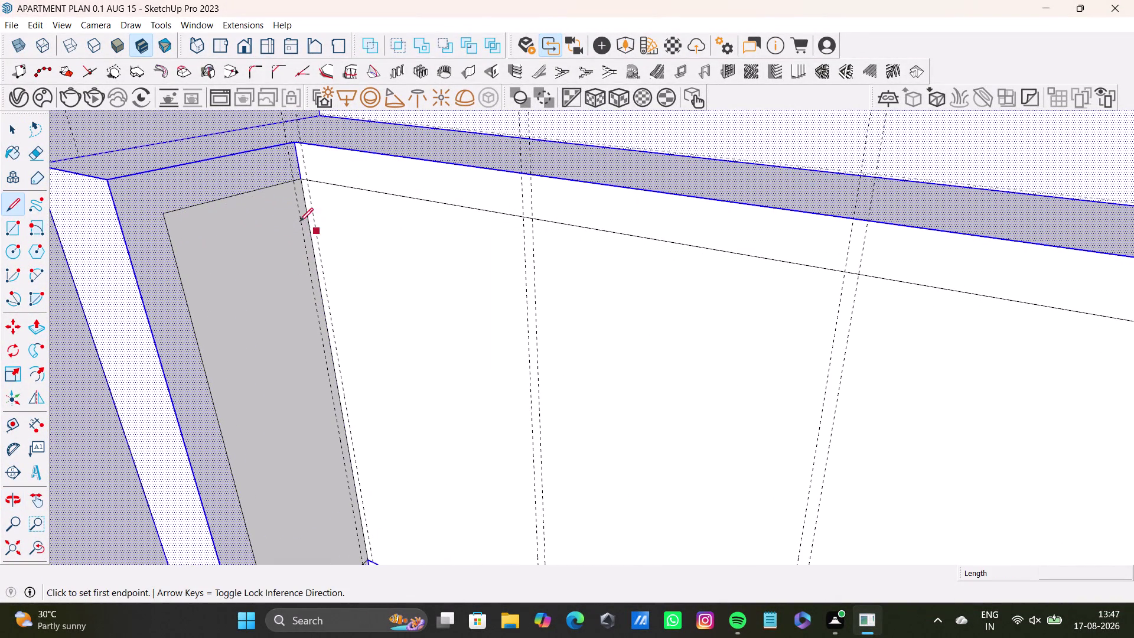
click(291, 183)
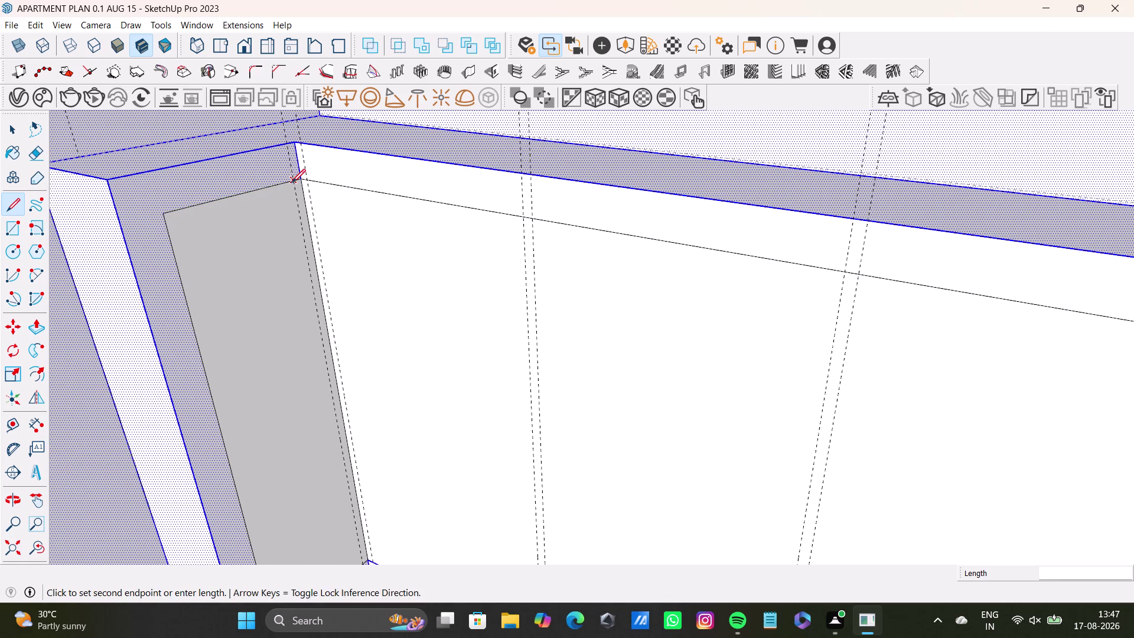
scroll(down, 3)
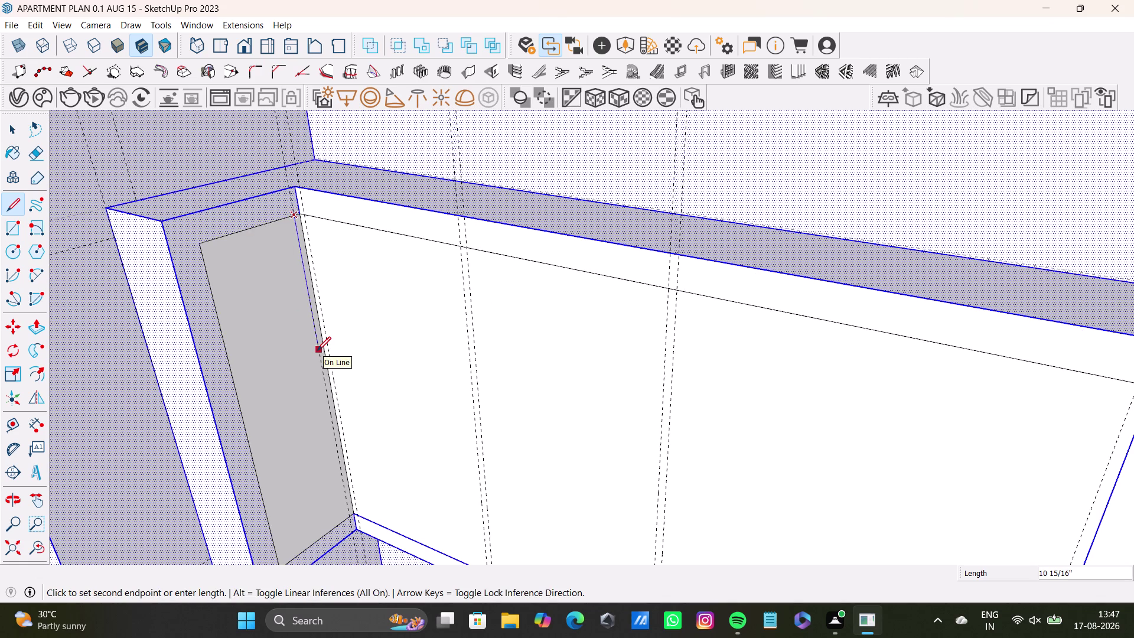
scroll(down, 3)
middle_drag(318, 371, 297, 277)
scroll(up, 3)
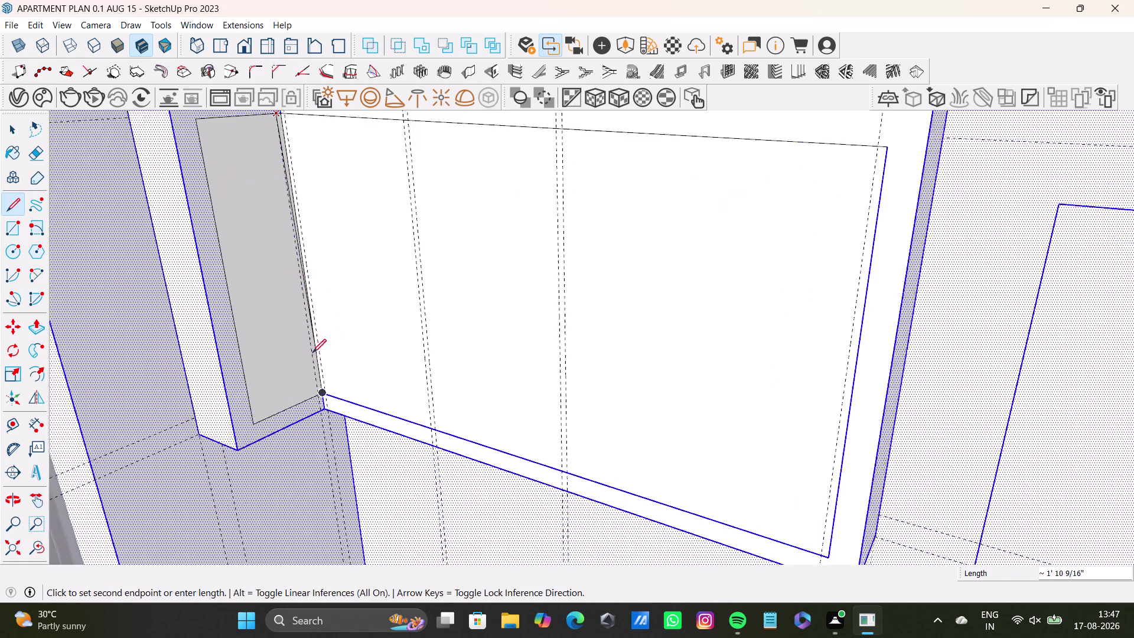
scroll(up, 3)
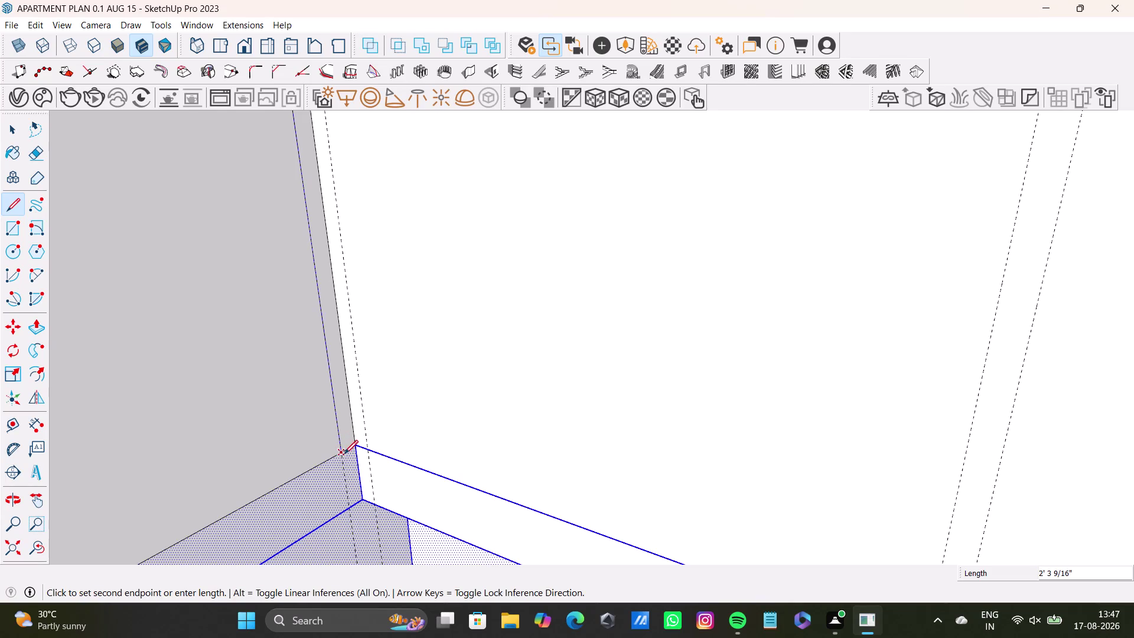
click(344, 454)
key(space)
scroll(down, 3)
middle_drag(362, 332, 373, 476)
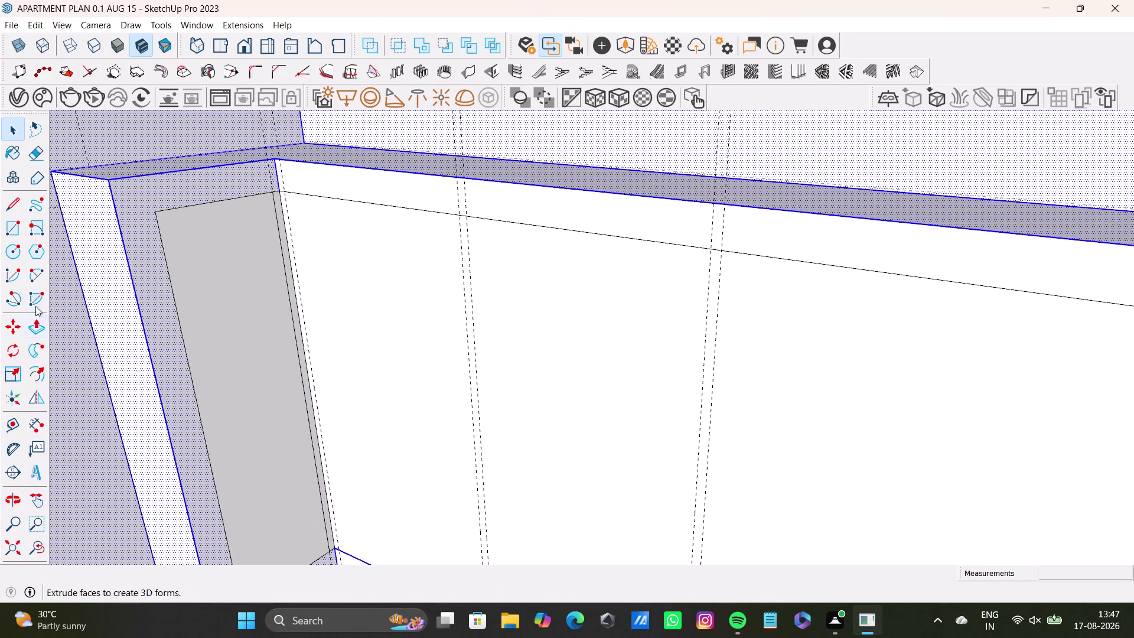
Draw a second edge down from the top-left corner to the bottom corner.
click(10, 210)
scroll(up, 3)
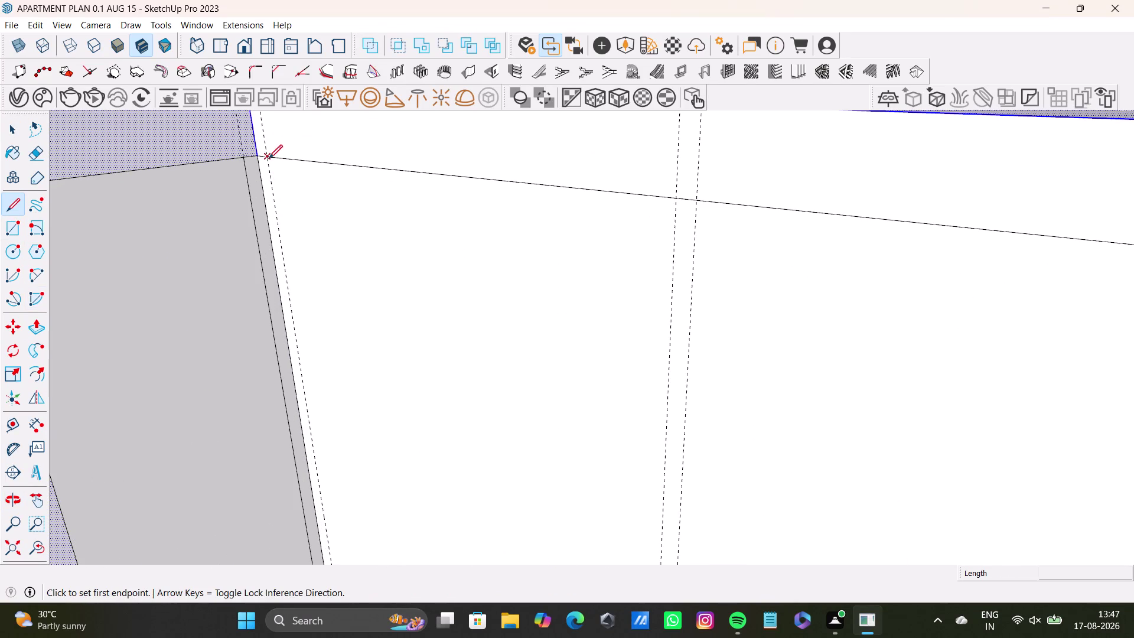
click(269, 158)
scroll(down, 3)
middle_drag(313, 366, 308, 223)
scroll(down, 3)
middle_drag(320, 383, 327, 261)
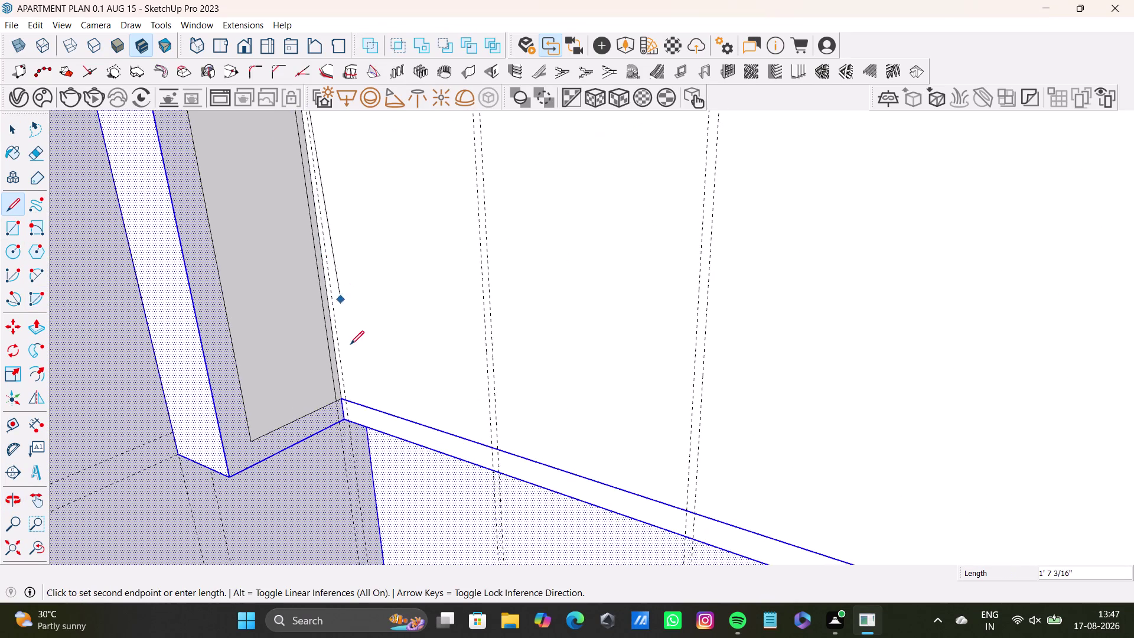
scroll(up, 3)
click(347, 424)
key(space)
scroll(down, 3)
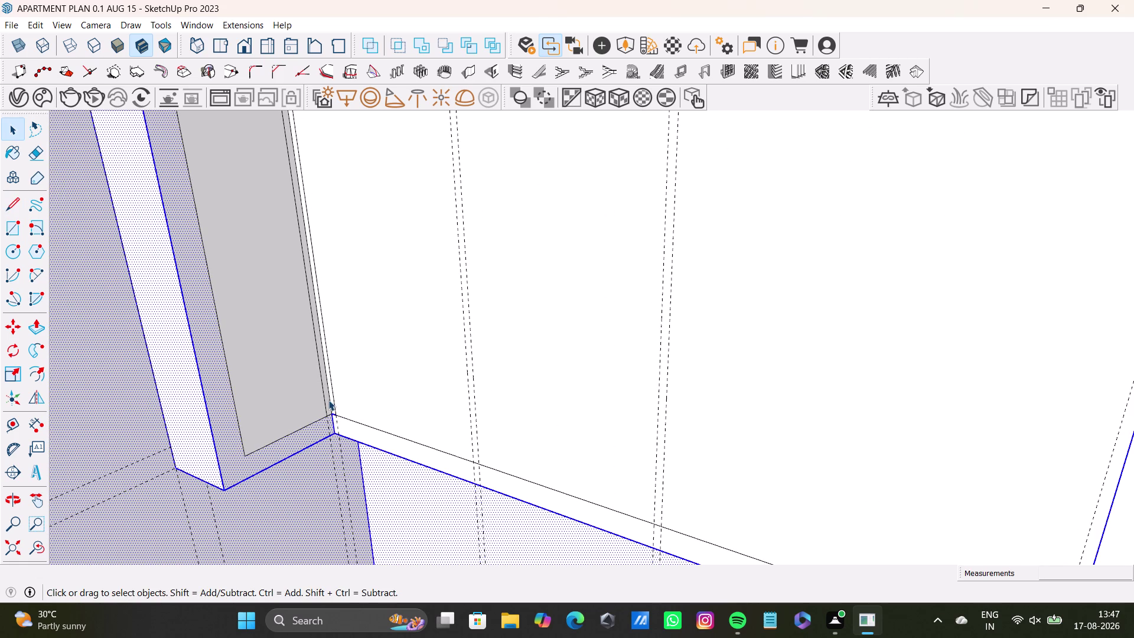
middle_drag(336, 345, 309, 485)
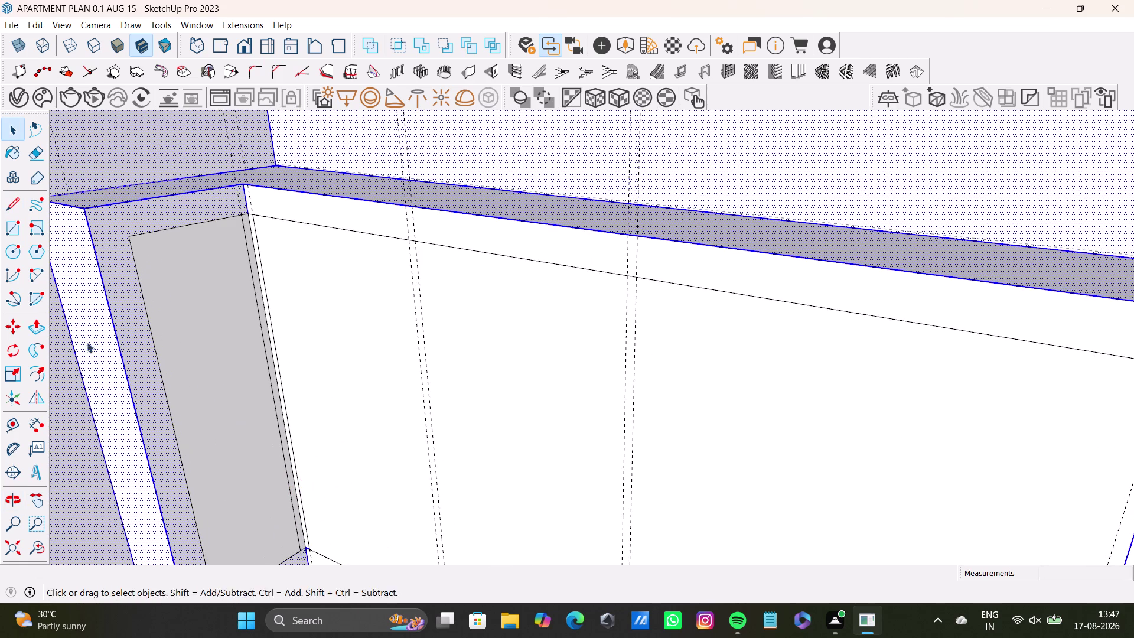
Draw a vertical edge along the first guide from the top to the bottom of the back face.
click(7, 202)
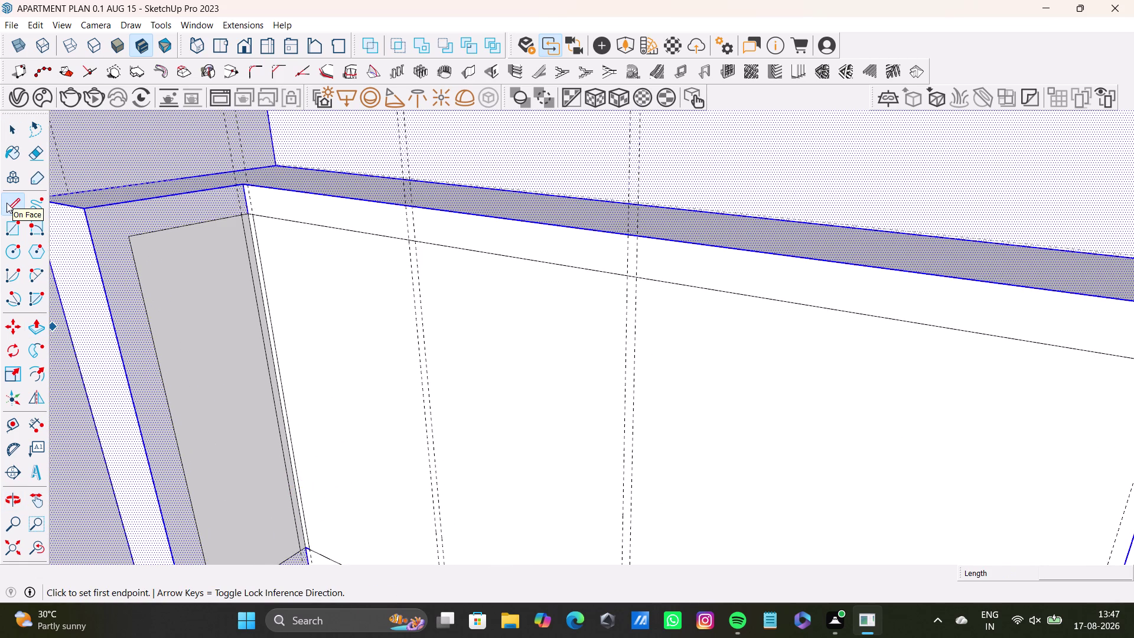
middle_drag(390, 403, 436, 393)
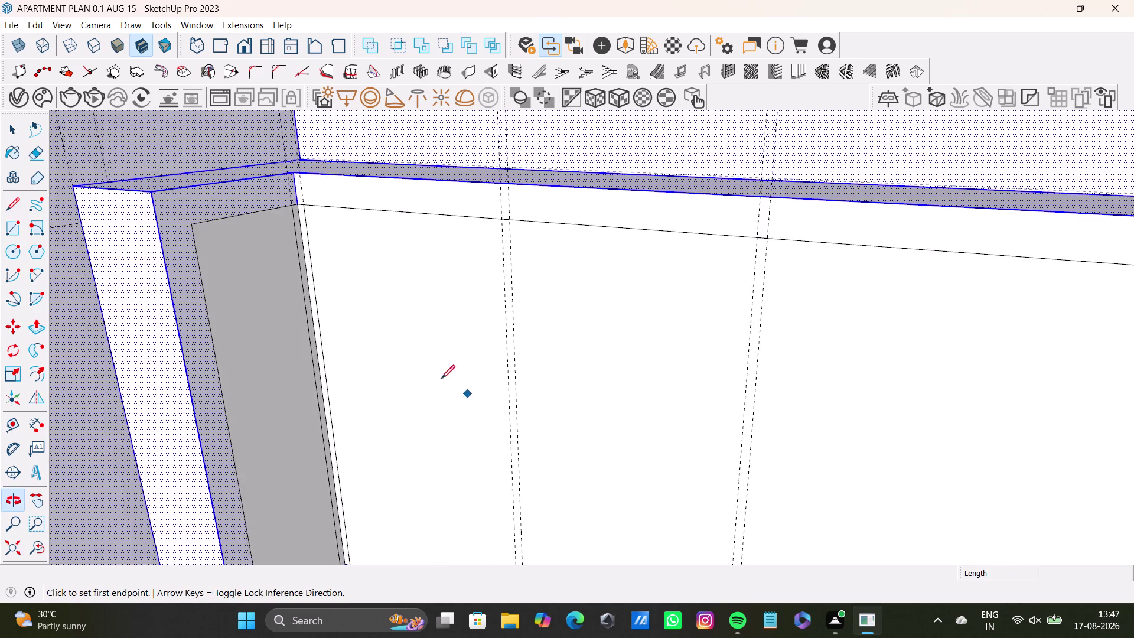
scroll(up, 3)
click(509, 163)
scroll(down, 3)
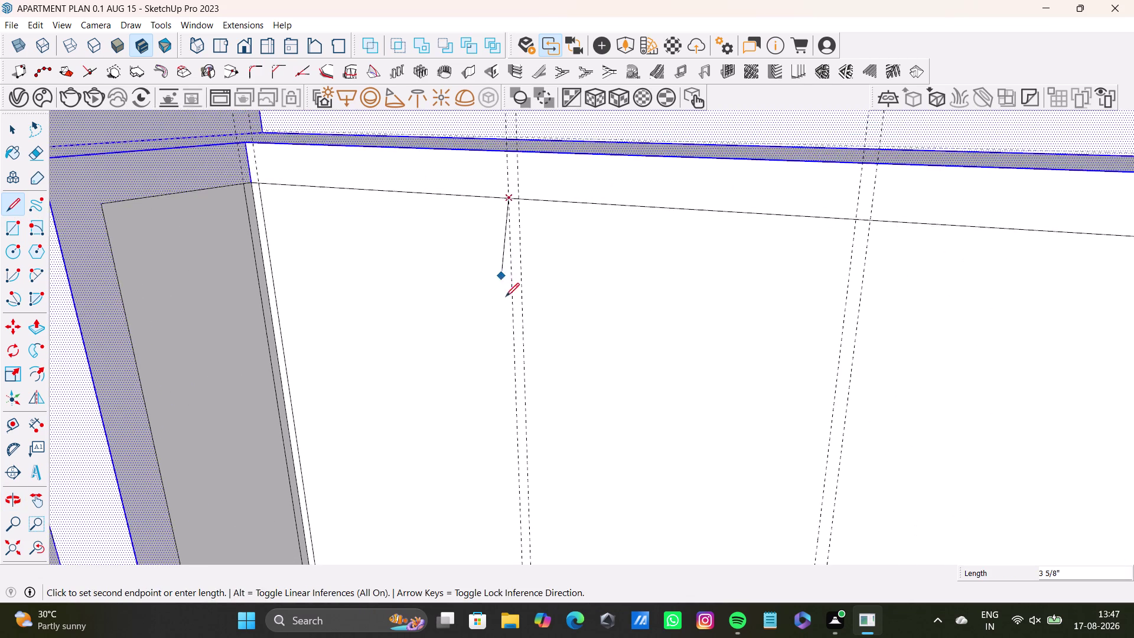
middle_drag(506, 297, 484, 183)
scroll(down, 3)
middle_drag(488, 429, 482, 329)
scroll(up, 3)
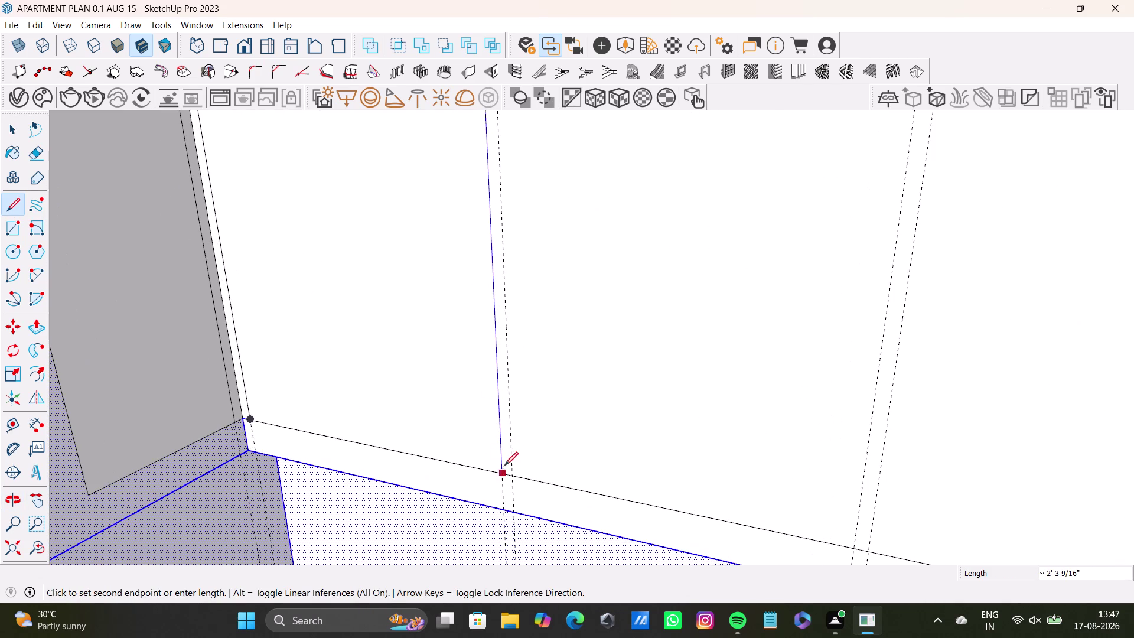
click(504, 470)
key(space)
scroll(down, 3)
middle_drag(422, 384, 410, 458)
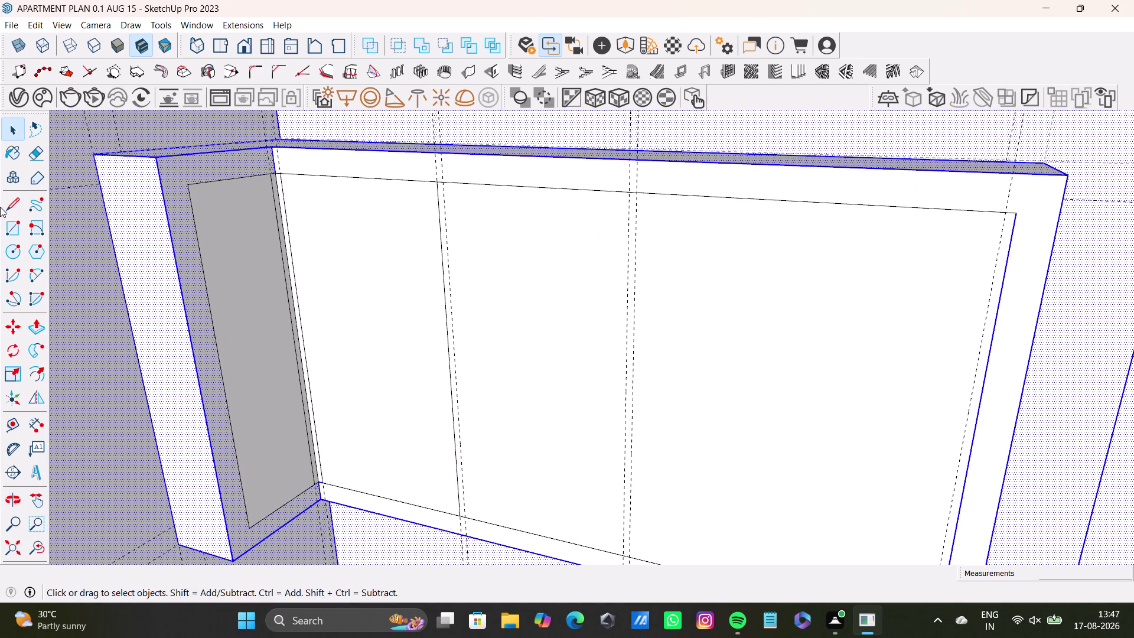
Draw a vertical edge down the second guide on the back face.
click(10, 201)
scroll(up, 3)
click(430, 166)
scroll(down, 3)
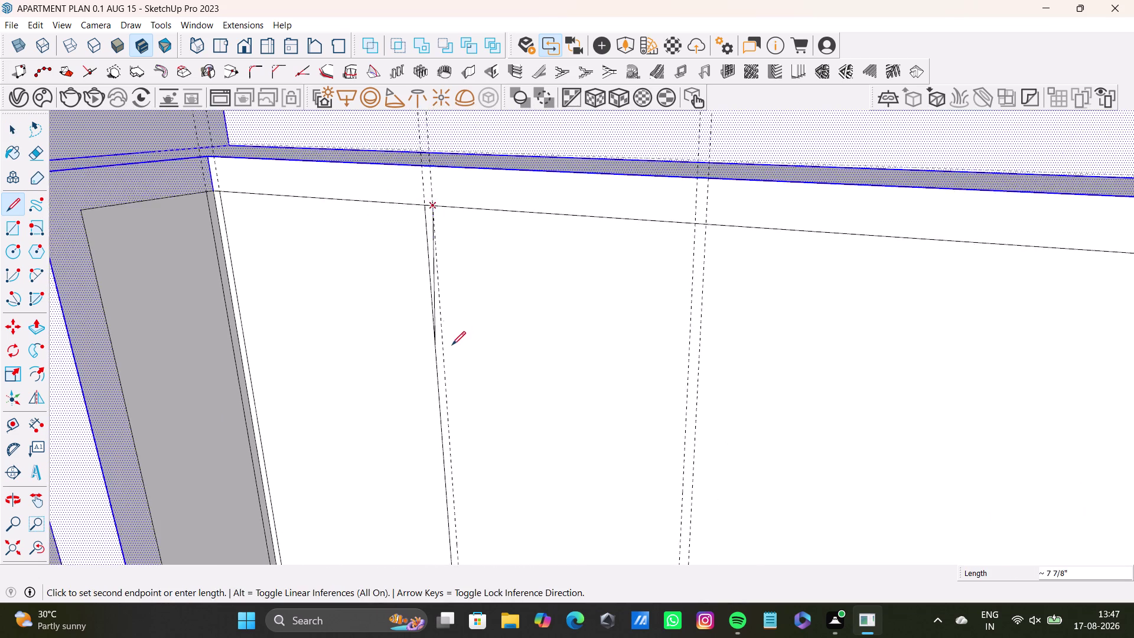
middle_drag(452, 344, 426, 138)
scroll(down, 3)
scroll(up, 3)
click(433, 431)
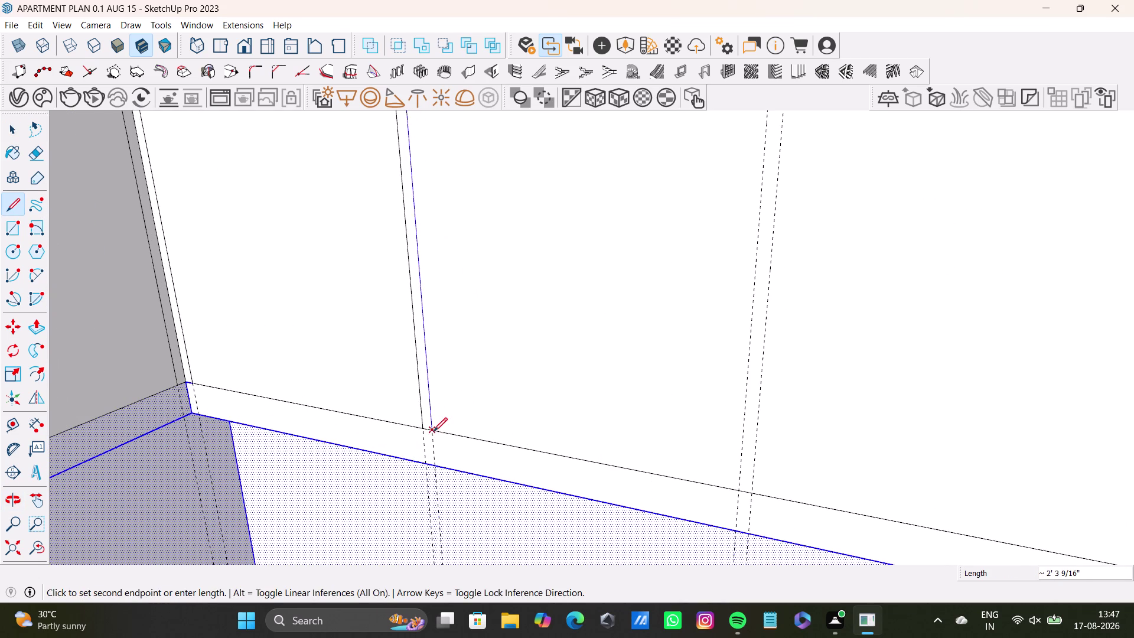
key(space)
scroll(down, 3)
middle_drag(481, 282, 409, 318)
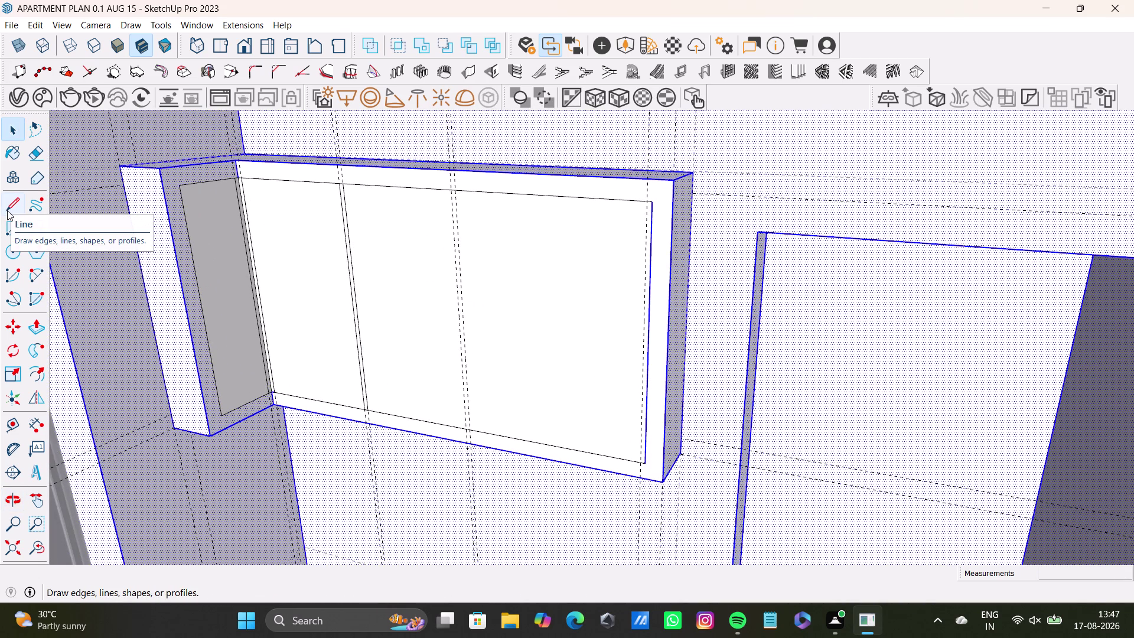
Draw a vertical edge down the next guide, splitting off another panel.
click(7, 210)
scroll(up, 3)
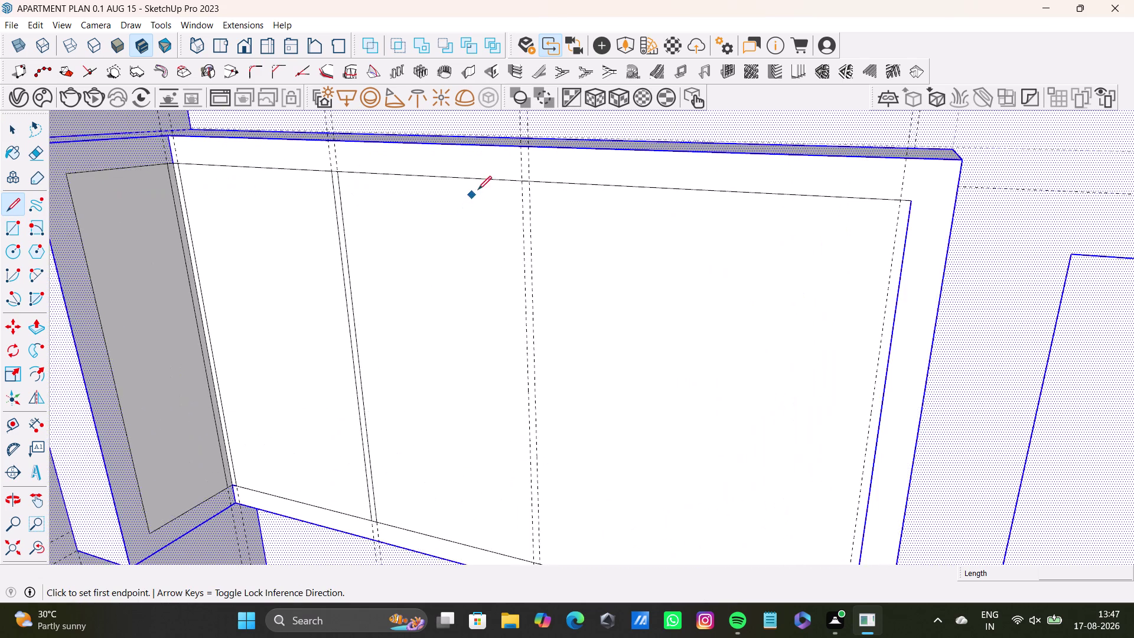
scroll(up, 3)
click(536, 174)
scroll(down, 3)
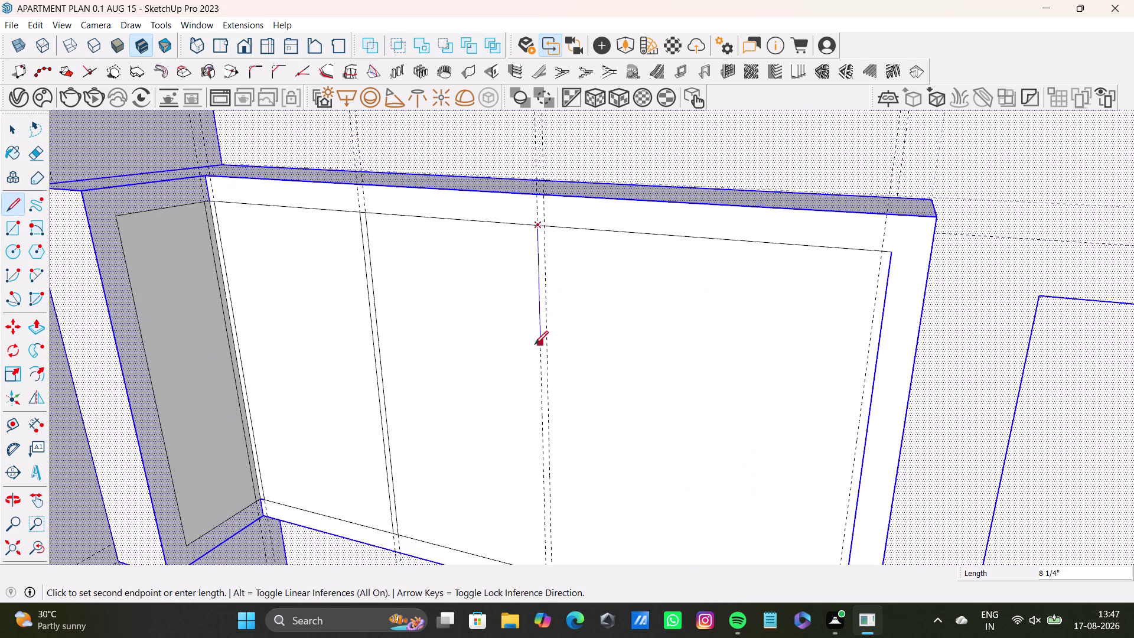
scroll(down, 3)
middle_drag(531, 350, 514, 197)
scroll(up, 3)
click(526, 404)
key(space)
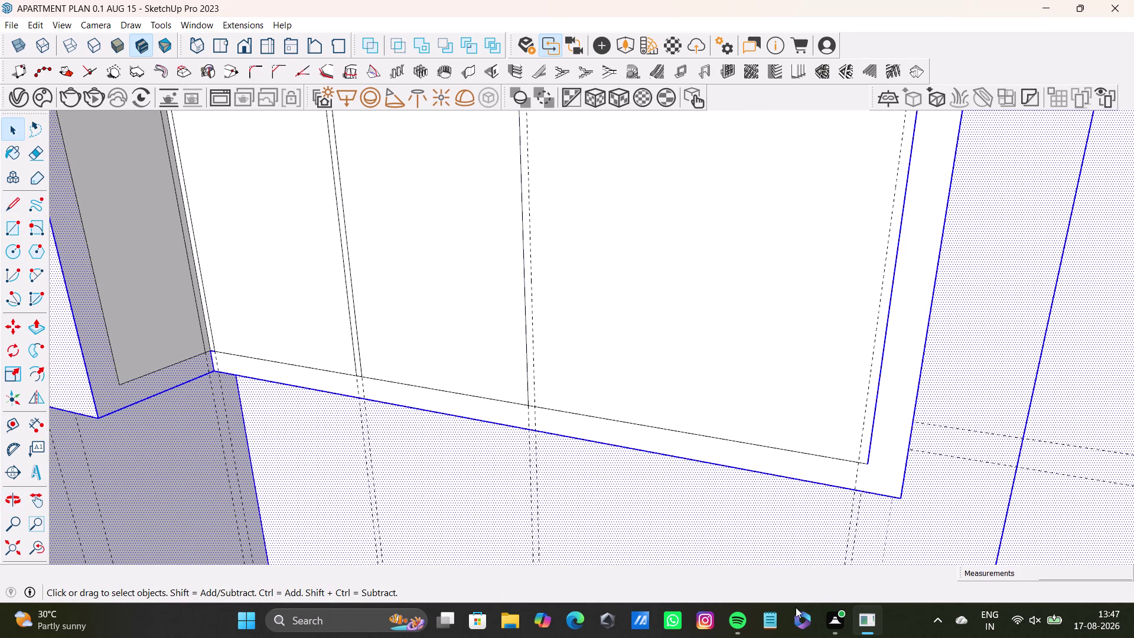